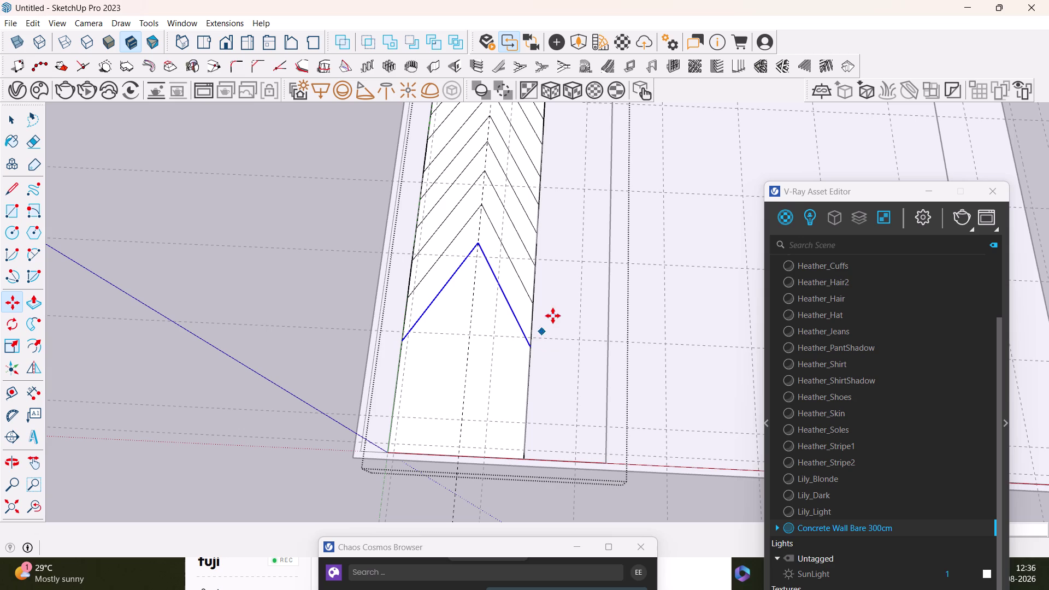
Move the lowest chevron line down so its ends snap to the strip's bottom corners.
key(m)
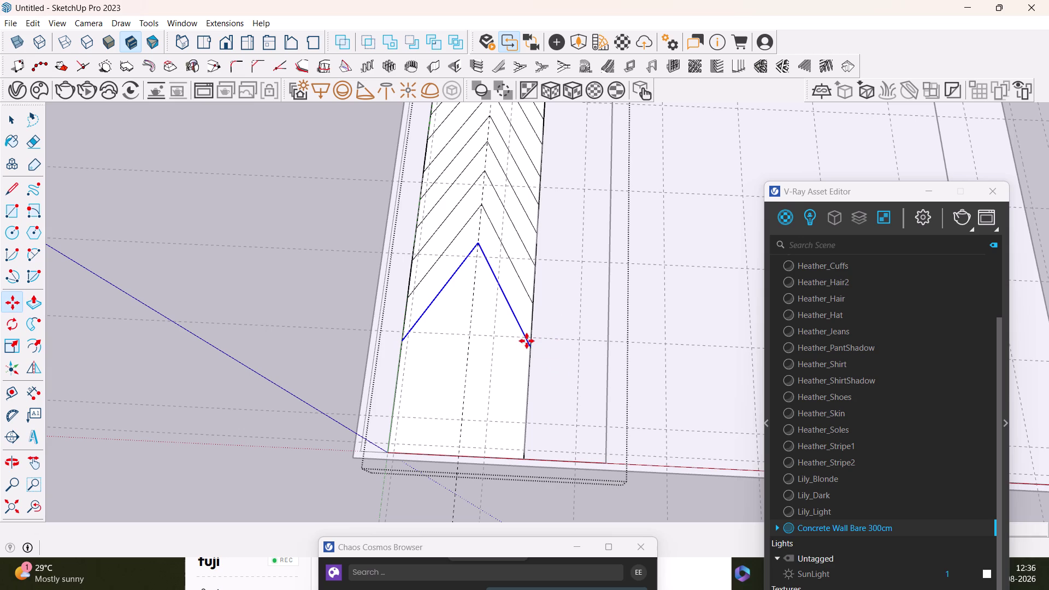
click(531, 340)
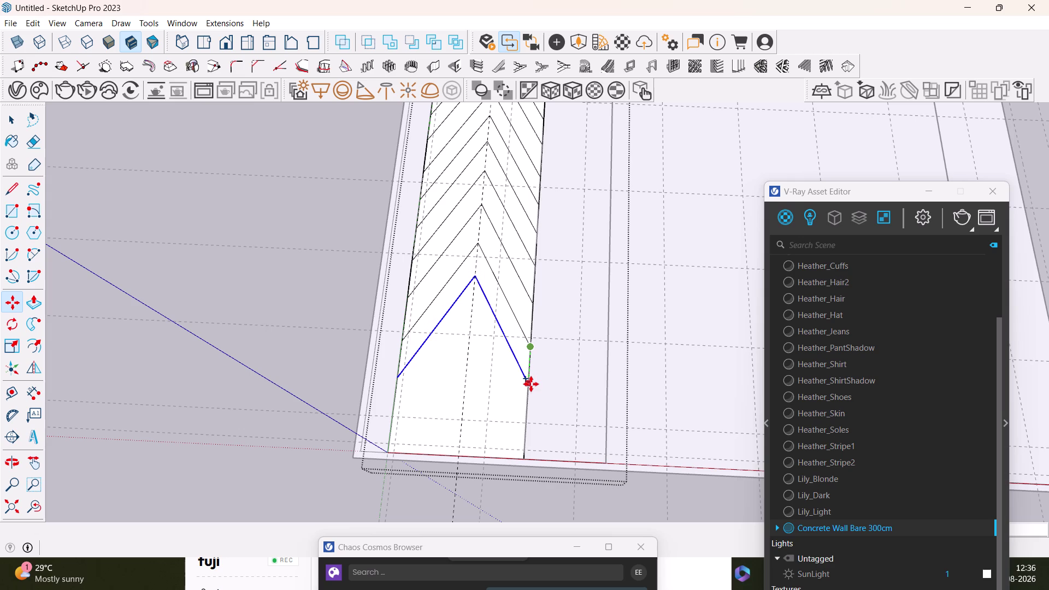
click(532, 390)
click(530, 391)
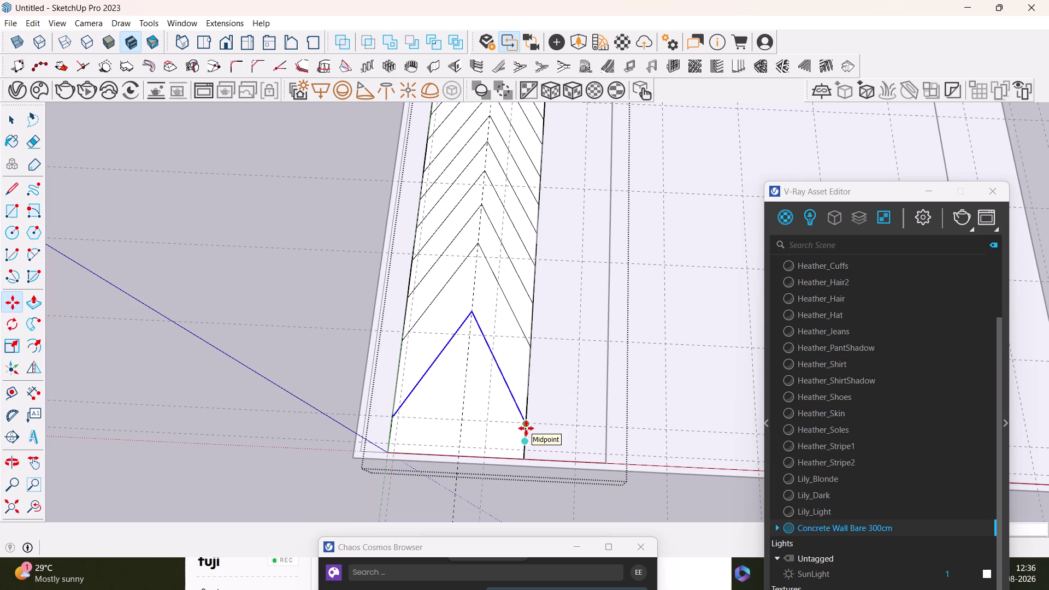
click(533, 381)
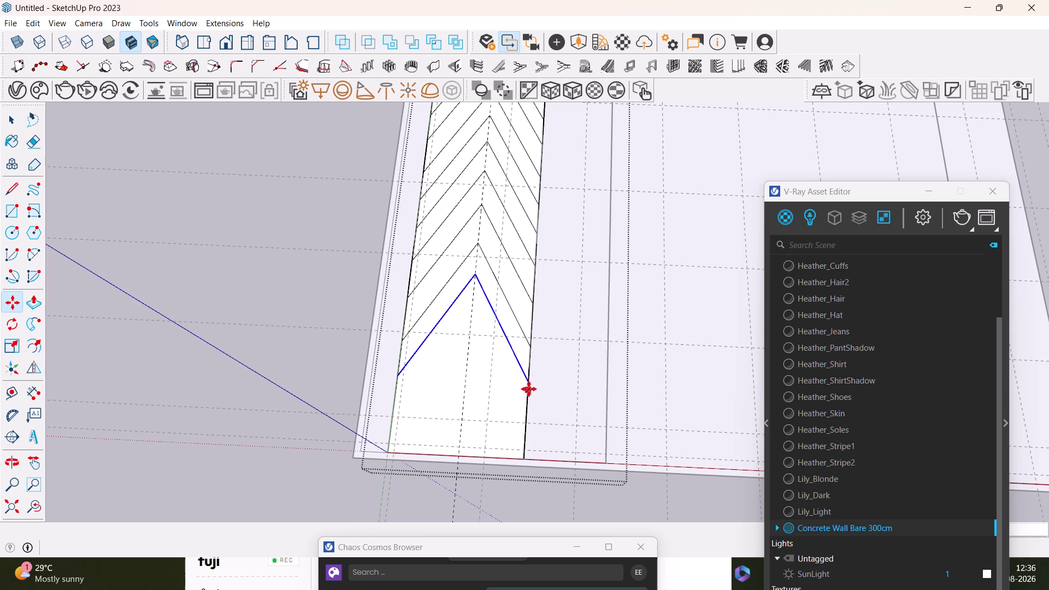
click(528, 384)
click(527, 425)
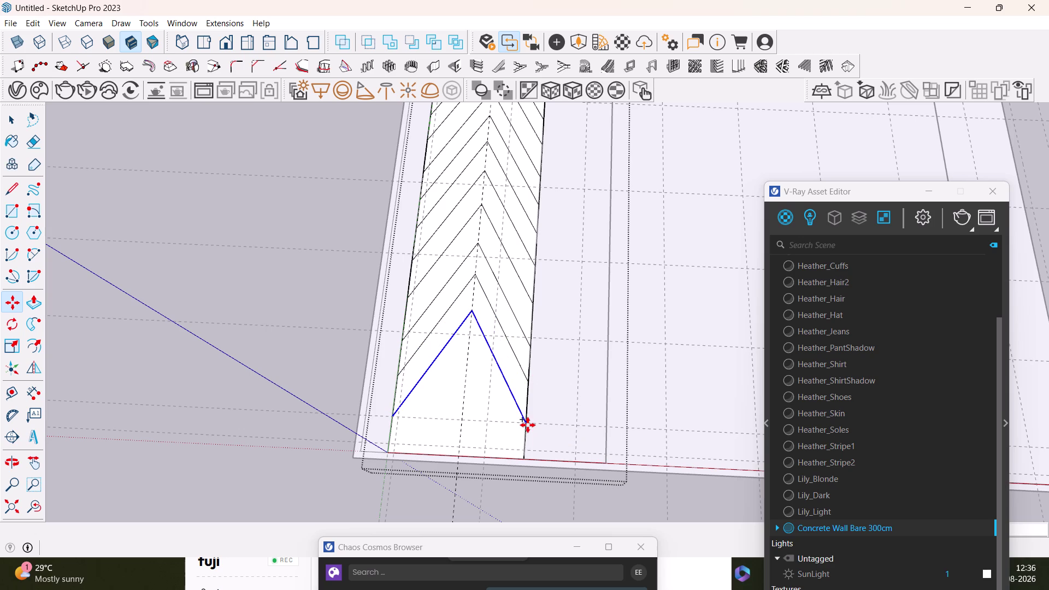
click(527, 425)
click(524, 456)
key(space)
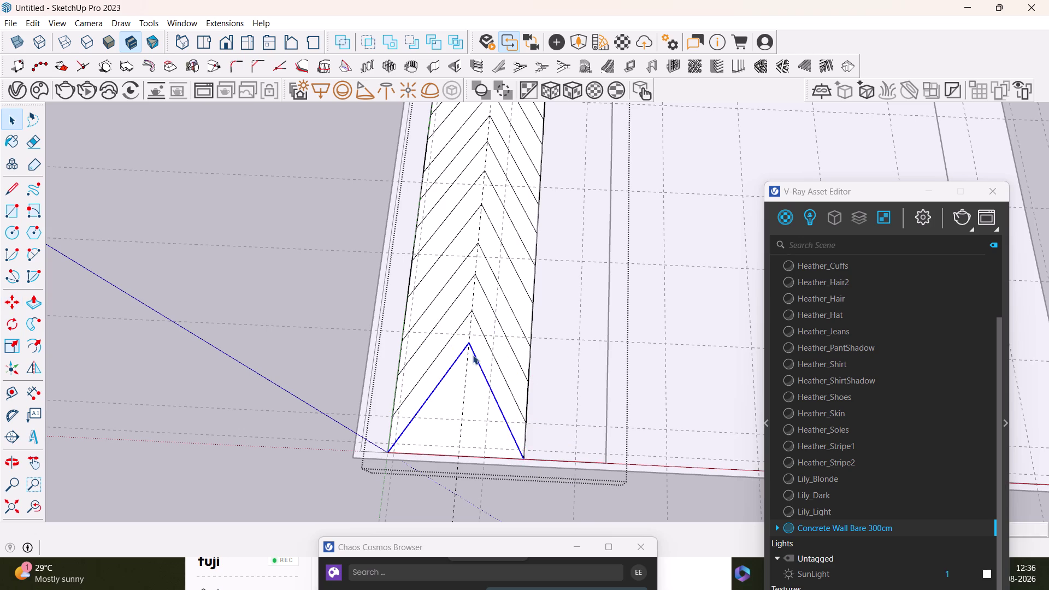
Orbit out to view the whole chevron strip.
scroll(down, 3)
middle_drag(473, 350, 359, 320)
key(space)
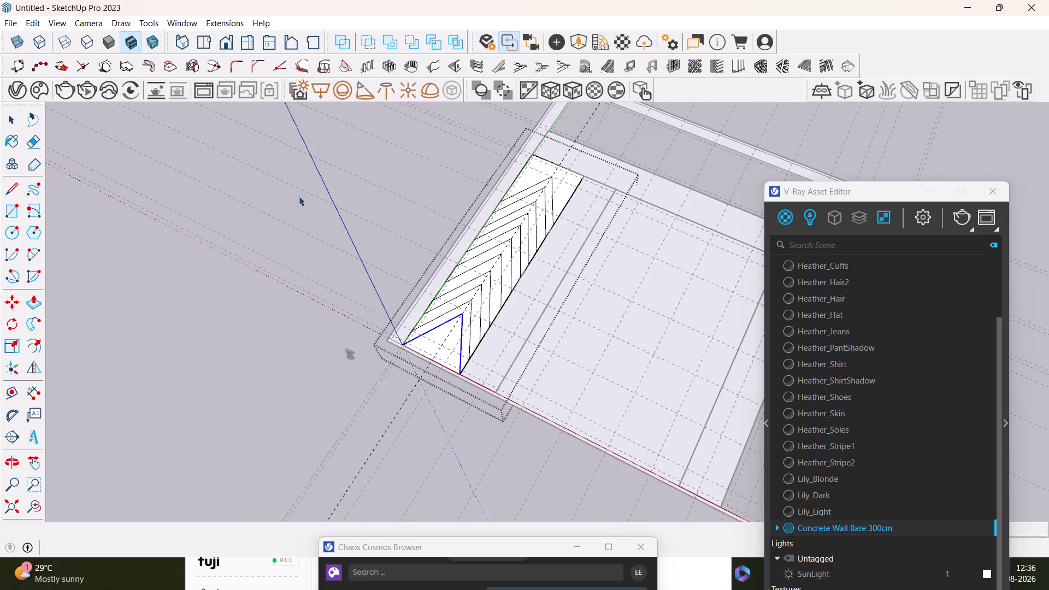
click(296, 196)
scroll(up, 3)
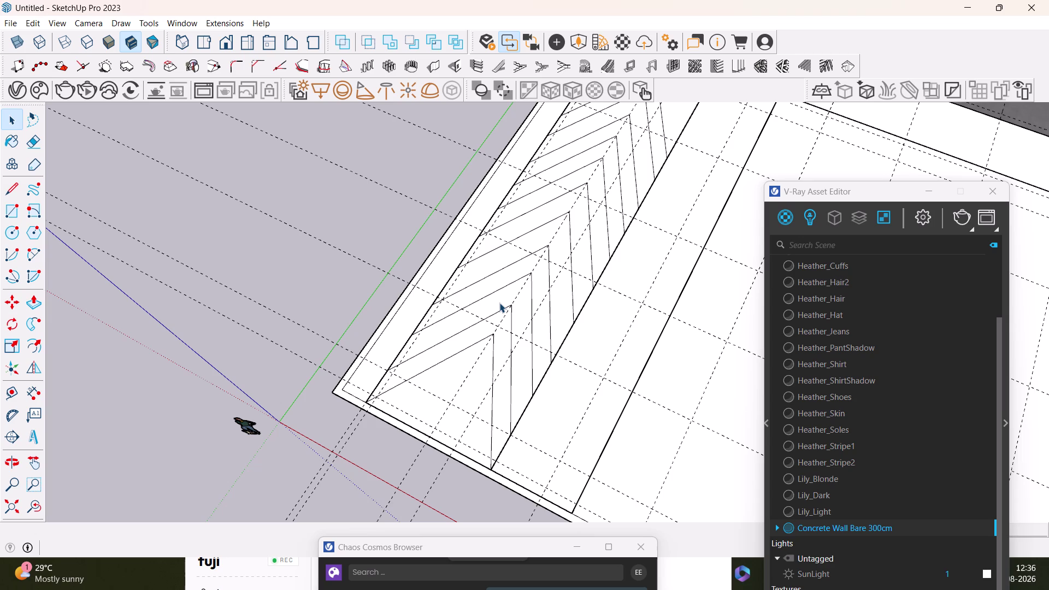
key(space)
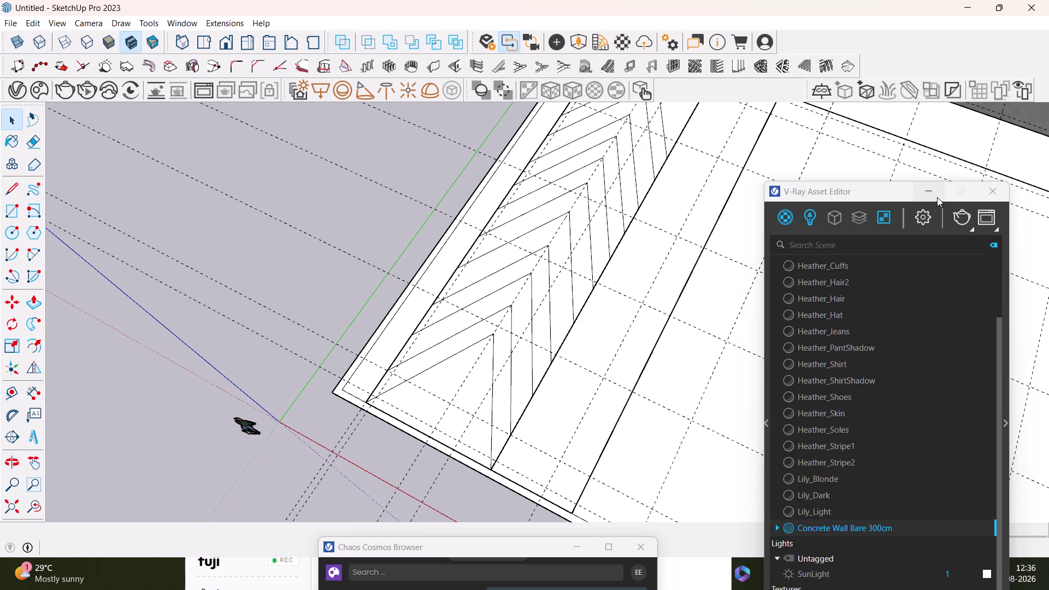
Hide the V-Ray Asset Editor panel and bring the chevron strip close into view.
click(936, 197)
scroll(down, 3)
middle_drag(616, 273, 754, 253)
scroll(down, 3)
middle_drag(720, 238, 579, 319)
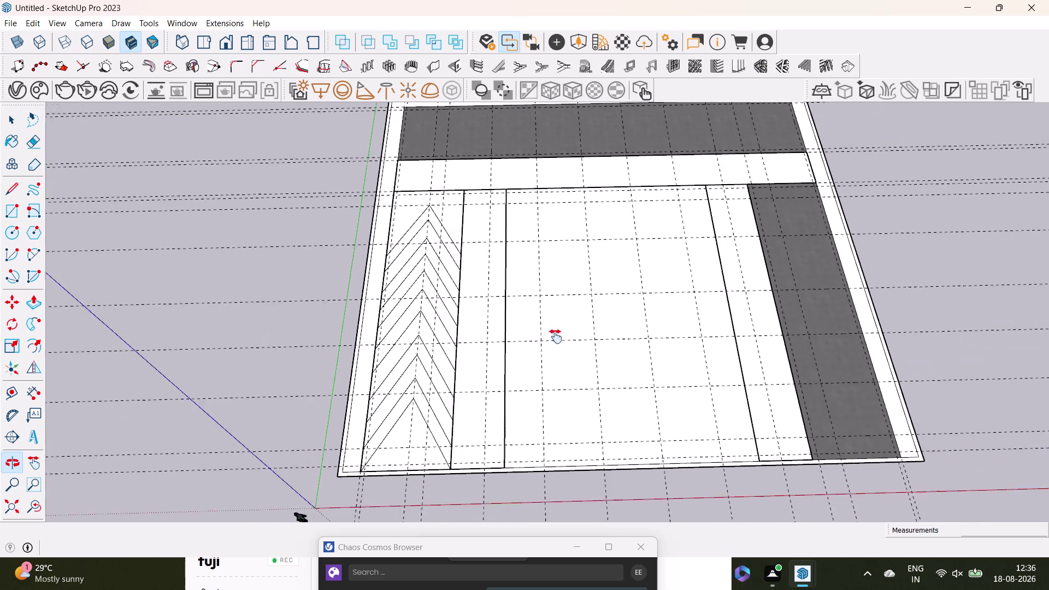
middle_drag(578, 319, 537, 351)
scroll(down, 3)
scroll(up, 3)
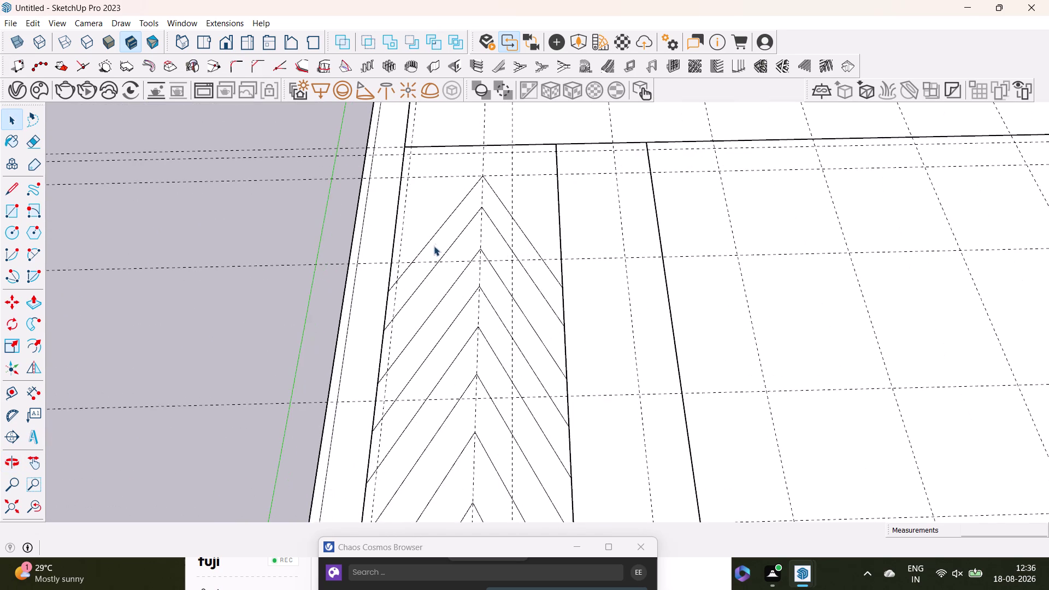
scroll(up, 3)
Select the top chevron band and the next alternate bands.
click(436, 241)
double_click(444, 252)
click(441, 246)
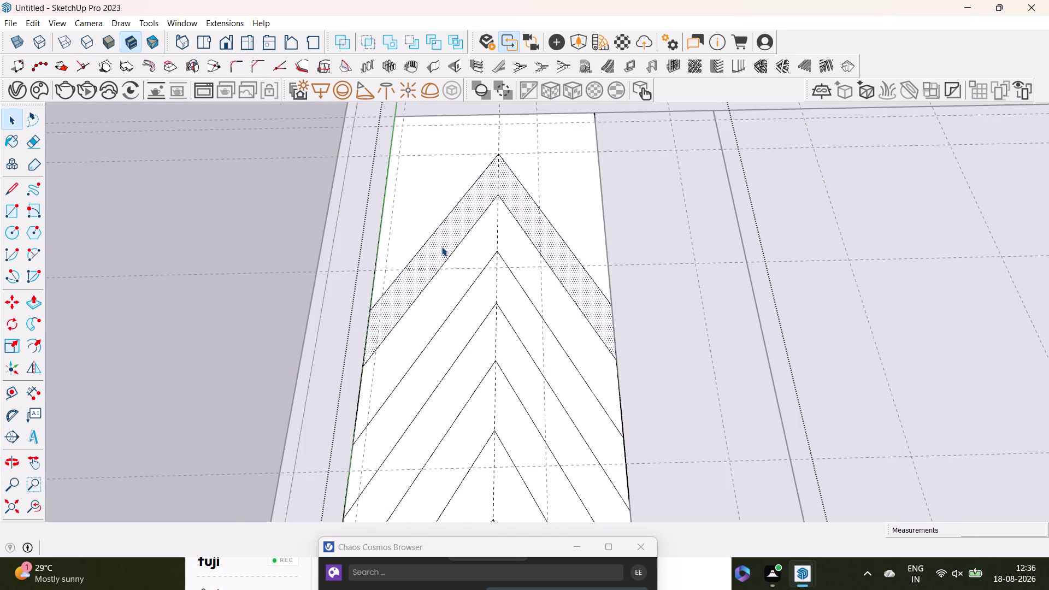
click(471, 267)
click(485, 305)
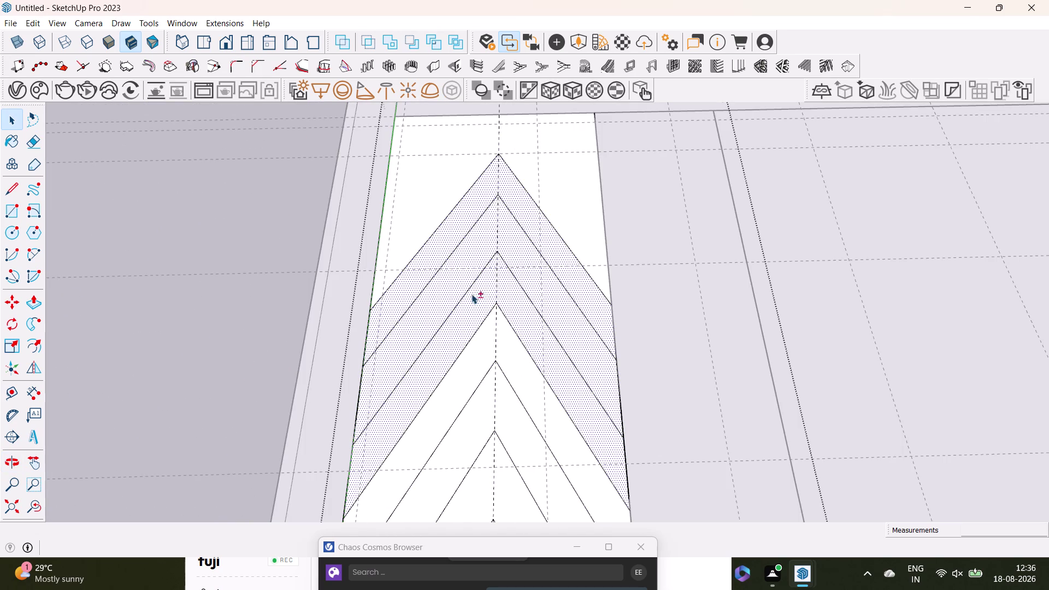
click(442, 247)
click(465, 304)
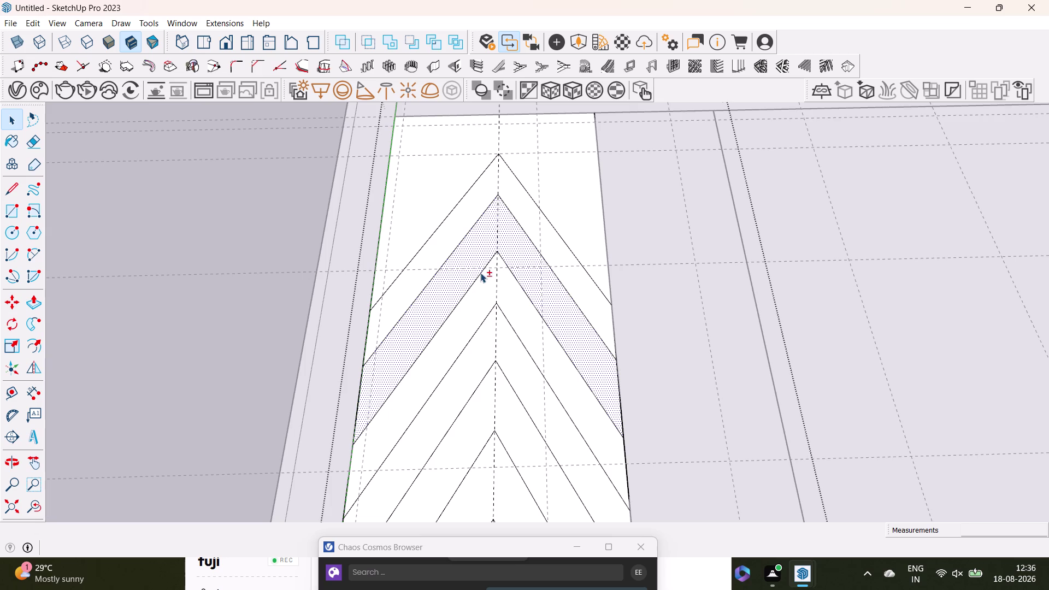
Add further alternate chevron bands to the selection along the strip.
middle_drag(483, 272, 473, 288)
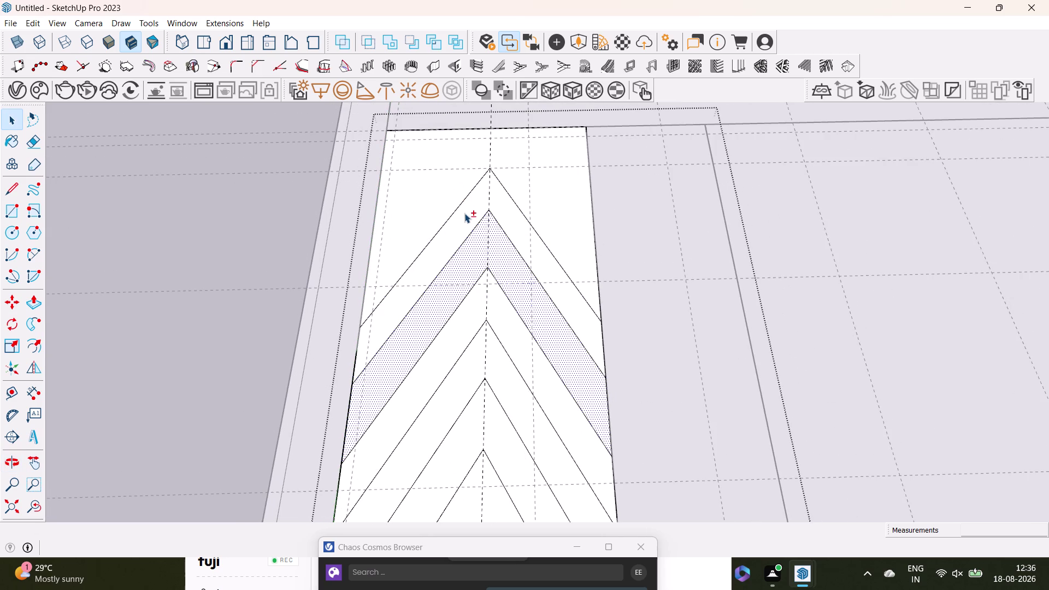
click(464, 213)
click(476, 305)
middle_drag(493, 328, 494, 292)
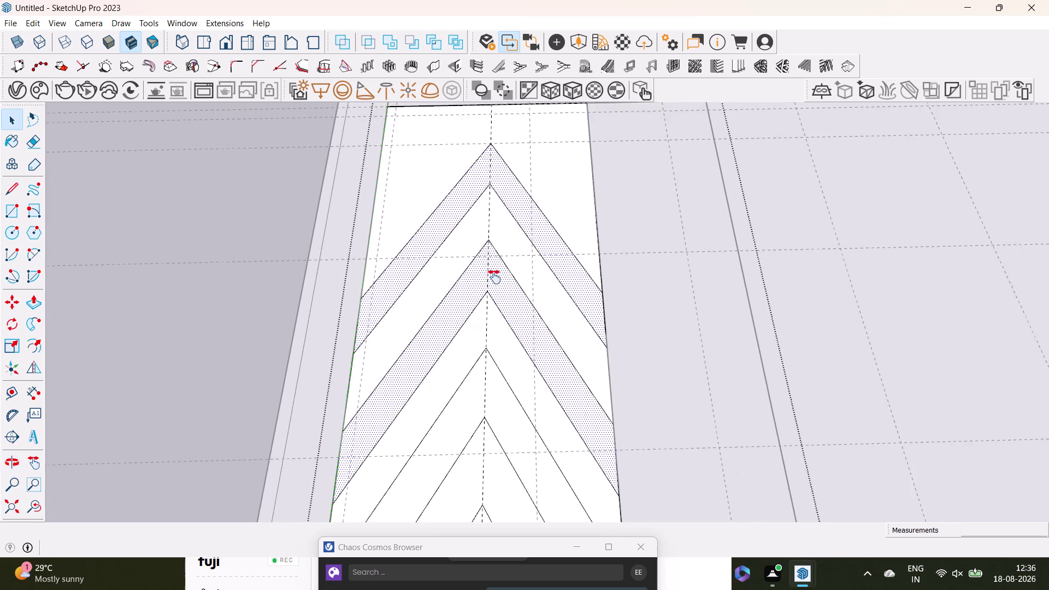
middle_drag(494, 291, 478, 143)
click(488, 252)
click(484, 399)
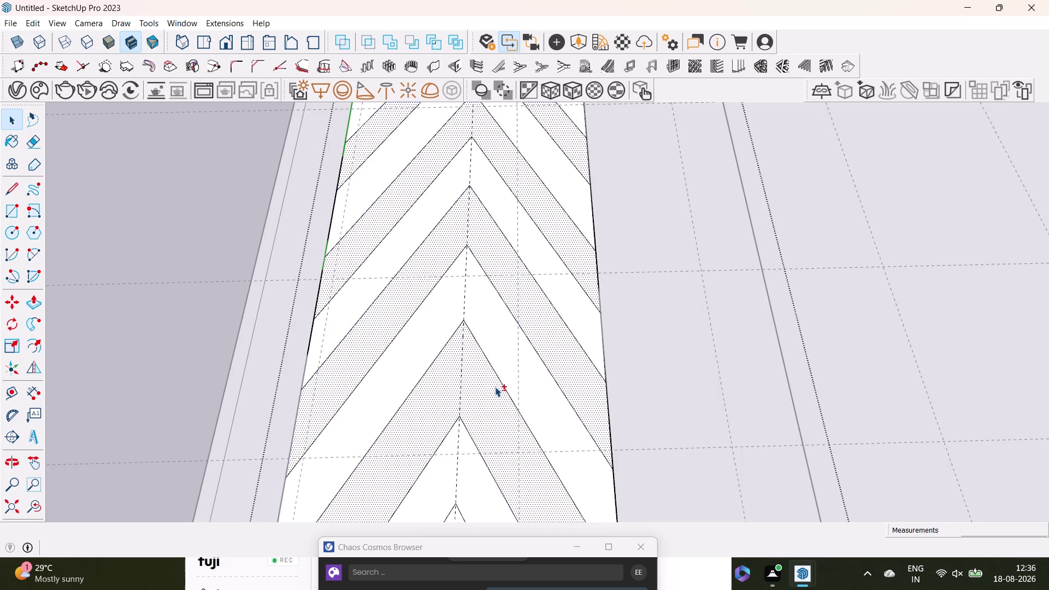
Add the lower alternate bands down to the bottom band, then view the full strip.
middle_drag(494, 387, 502, 168)
click(474, 351)
scroll(down, 3)
middle_drag(501, 353, 502, 238)
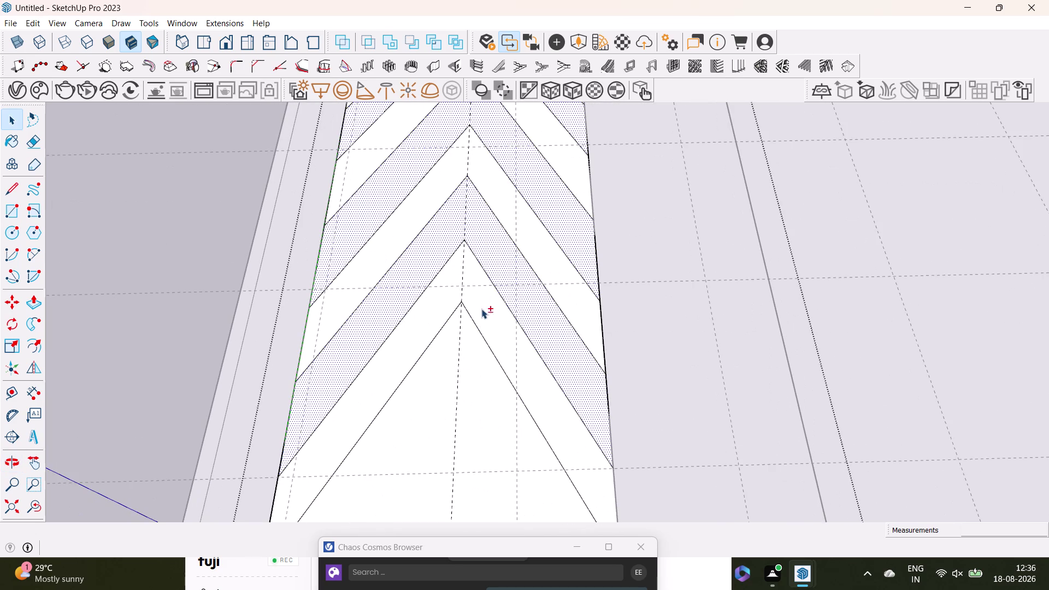
click(472, 375)
scroll(down, 3)
middle_drag(481, 352, 470, 380)
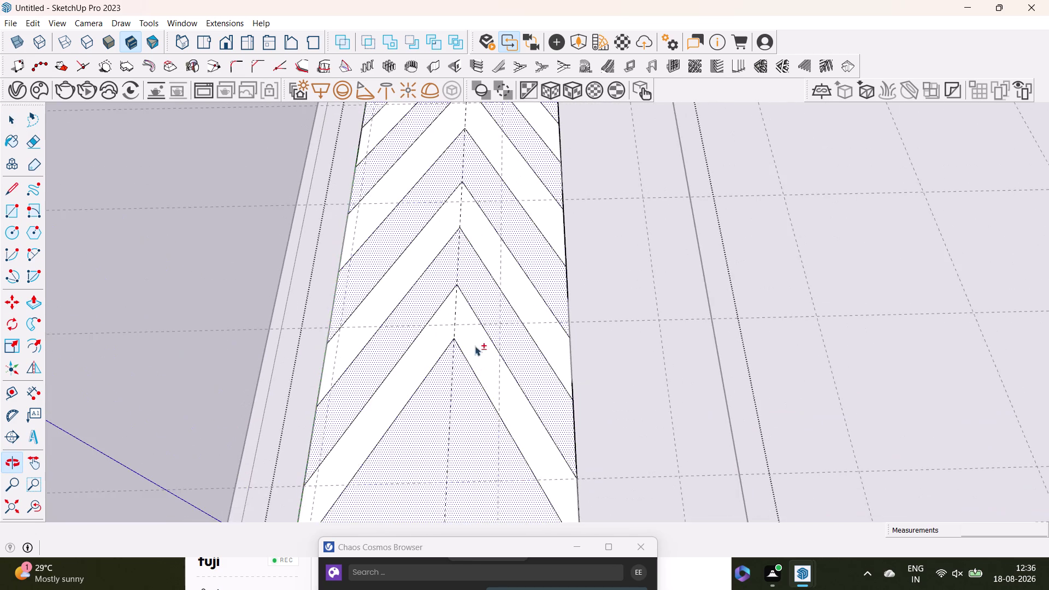
scroll(down, 3)
middle_drag(467, 249, 458, 364)
scroll(down, 3)
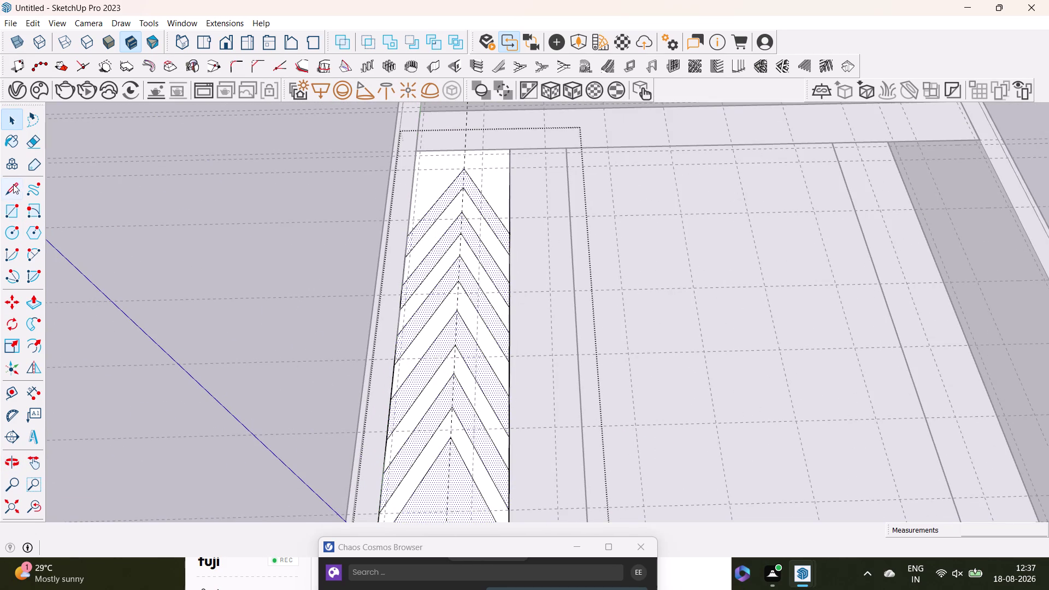
click(12, 142)
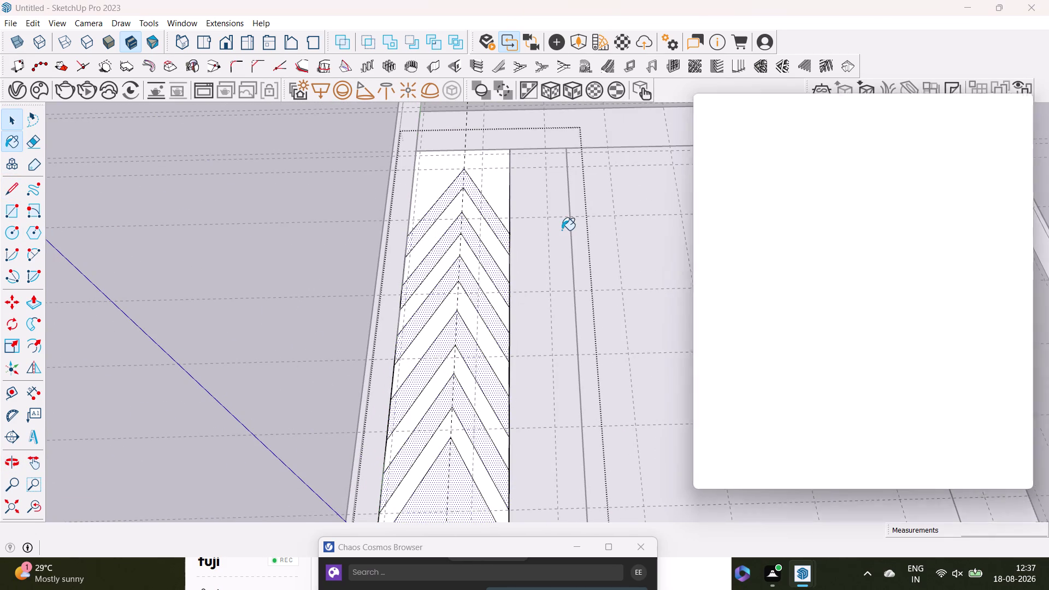
Paint the selected alternate chevron bands yellow.
scroll(down, 3)
scroll(down, 3)
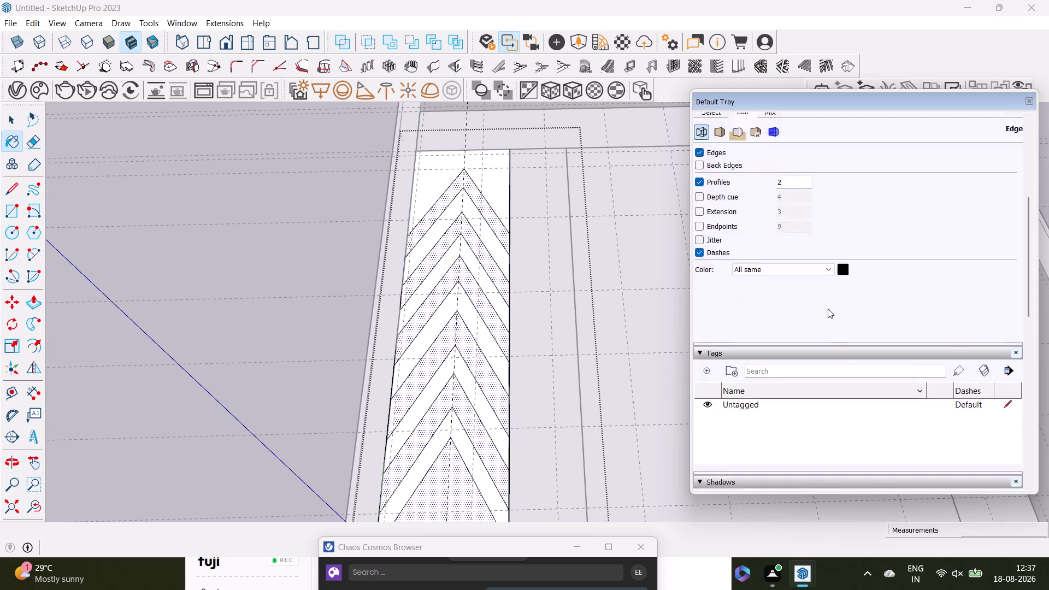
scroll(down, 3)
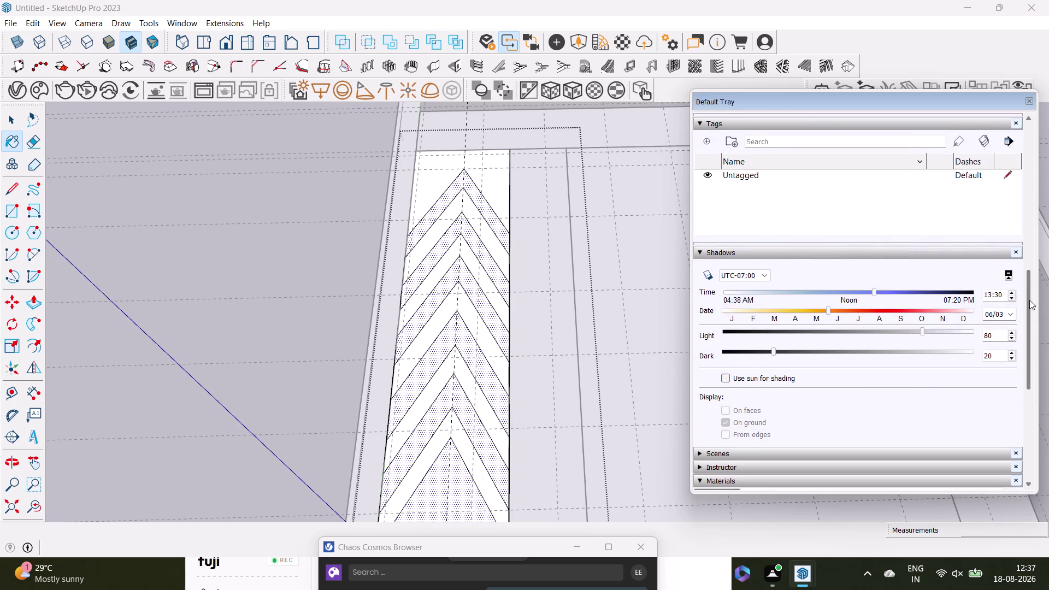
drag(1029, 301, 1037, 430)
scroll(down, 3)
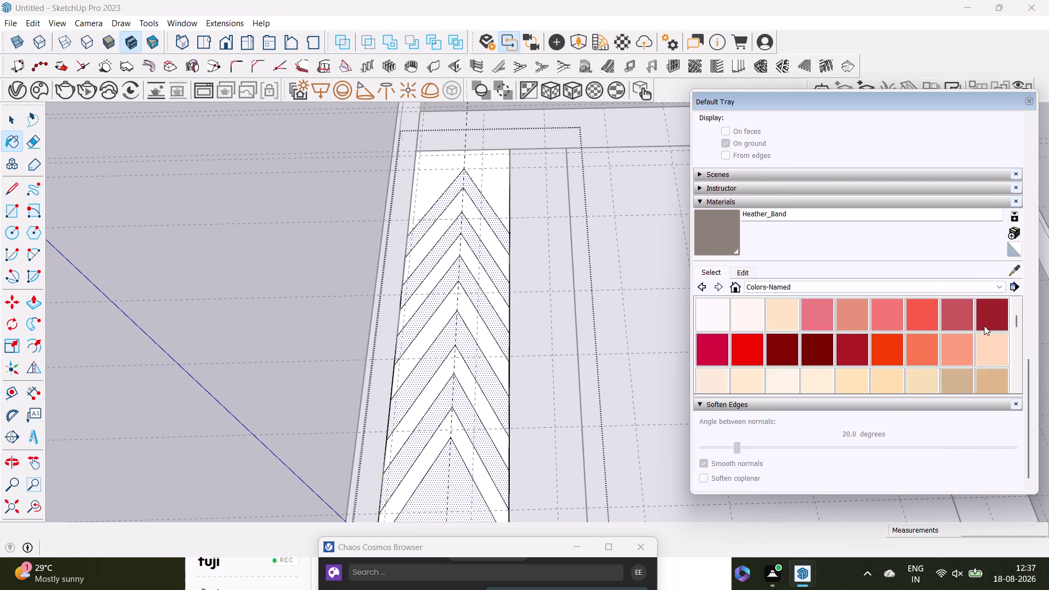
scroll(down, 3)
scroll(down, 3)
scroll(up, 3)
click(740, 381)
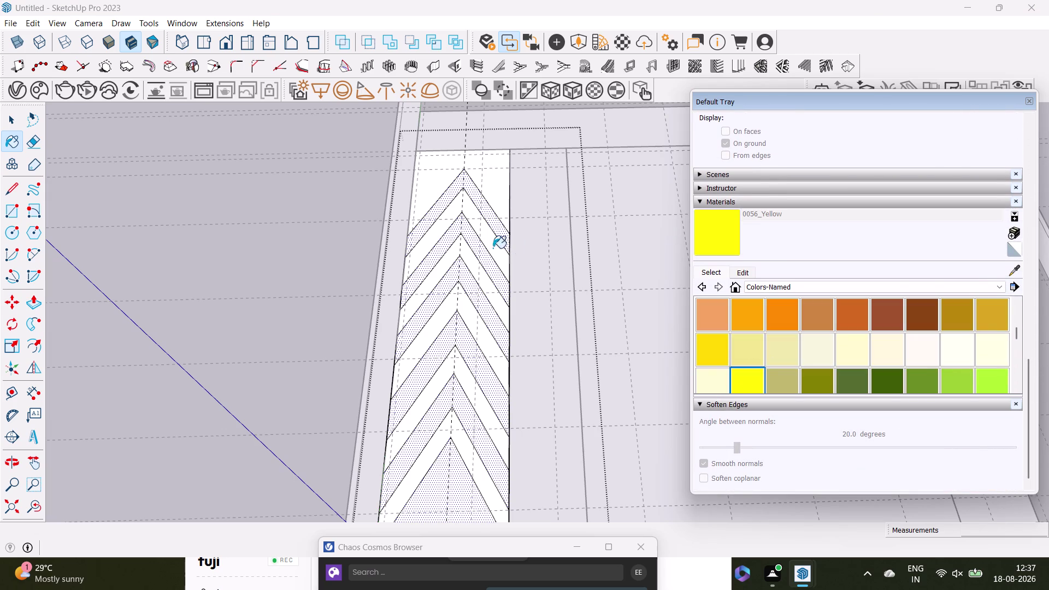
click(500, 234)
key(space)
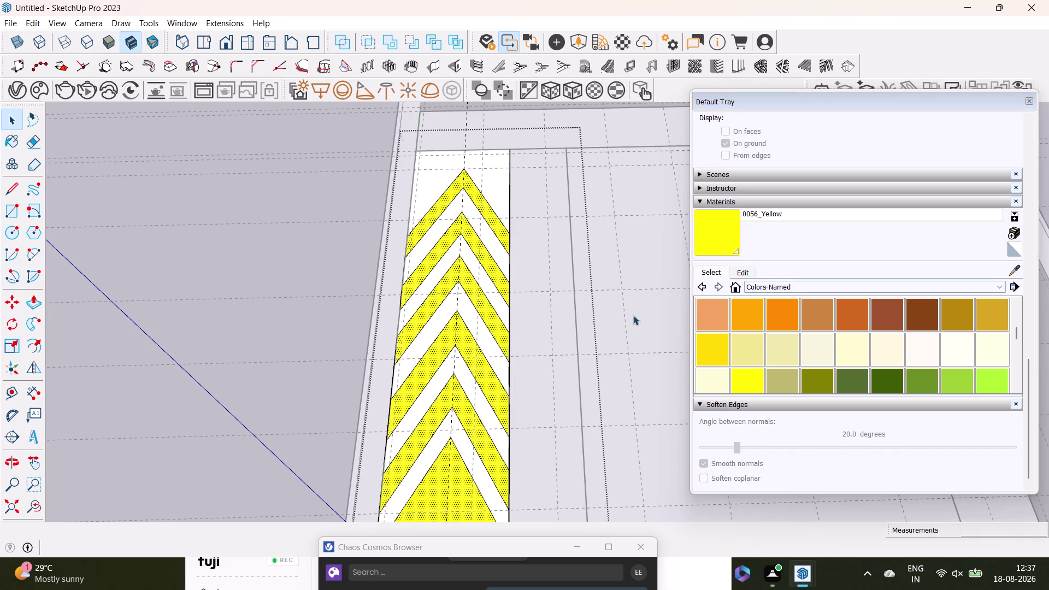
Pick black and select the remaining white chevron bands from top to bottom.
scroll(down, 3)
scroll(down, 3)
scroll(down, 3)
scroll(down, 3)
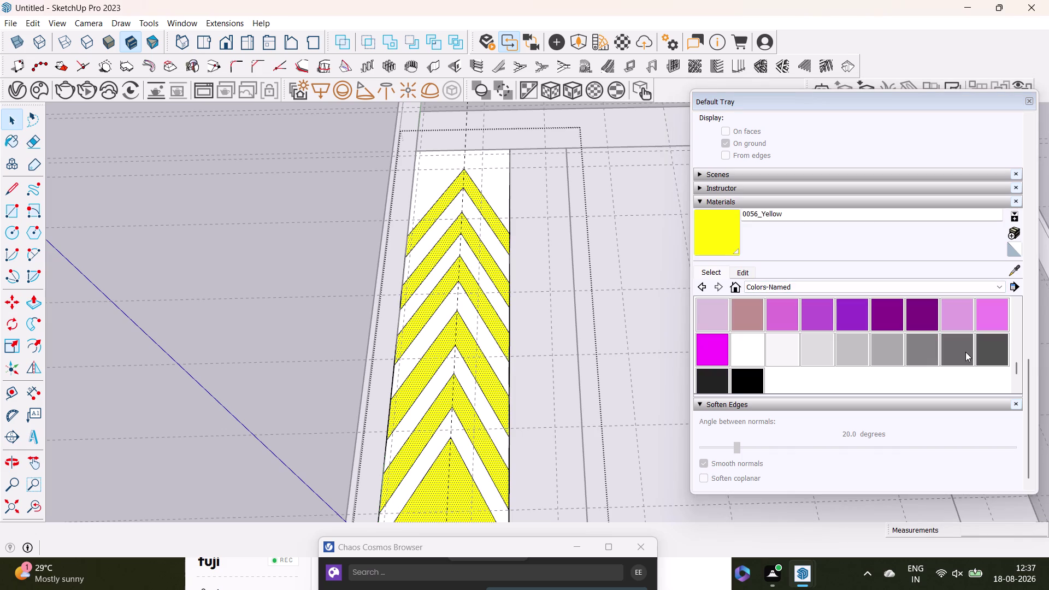
click(743, 380)
key(space)
click(489, 183)
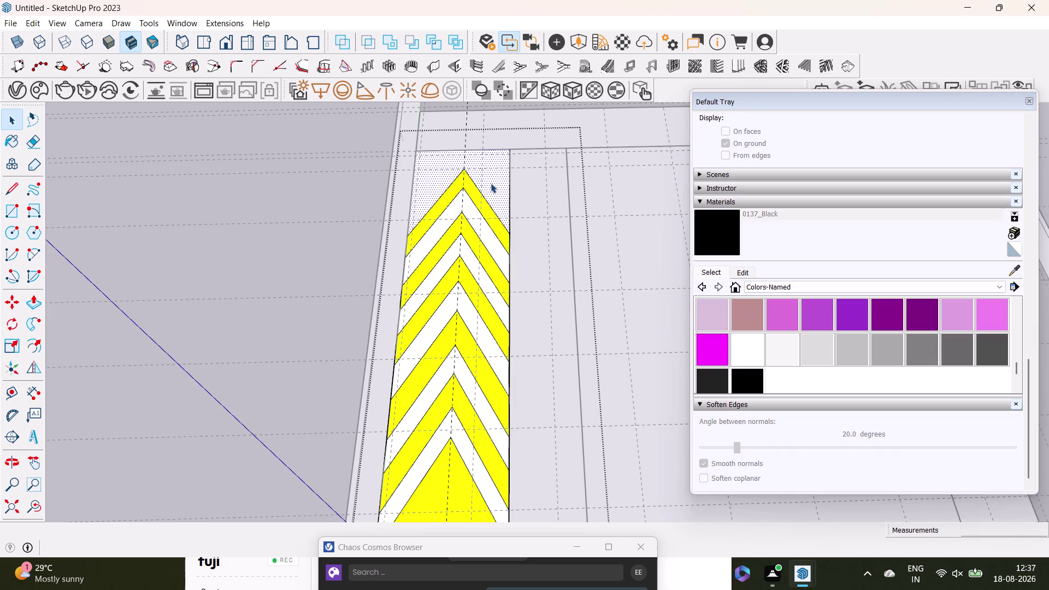
click(482, 226)
click(495, 297)
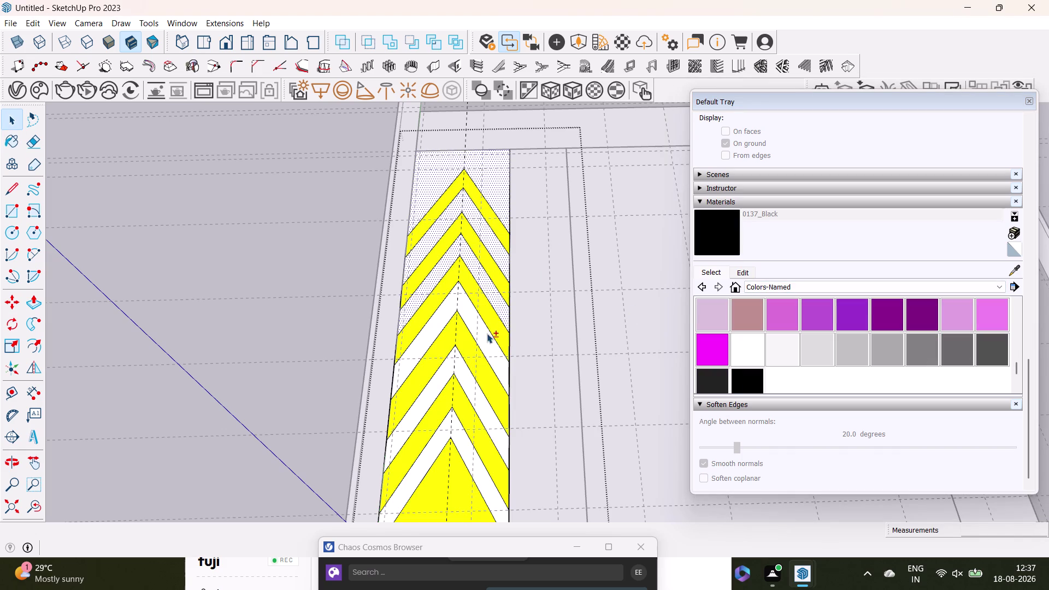
click(486, 335)
click(467, 378)
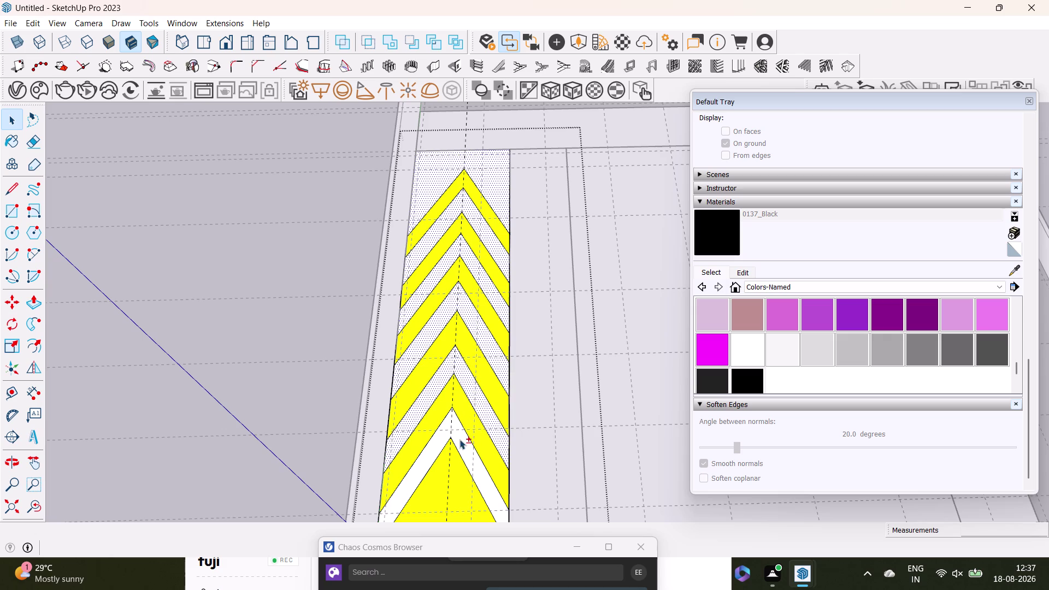
click(459, 439)
Paint the remaining white chevron bands black.
scroll(down, 3)
middle_drag(429, 462, 417, 353)
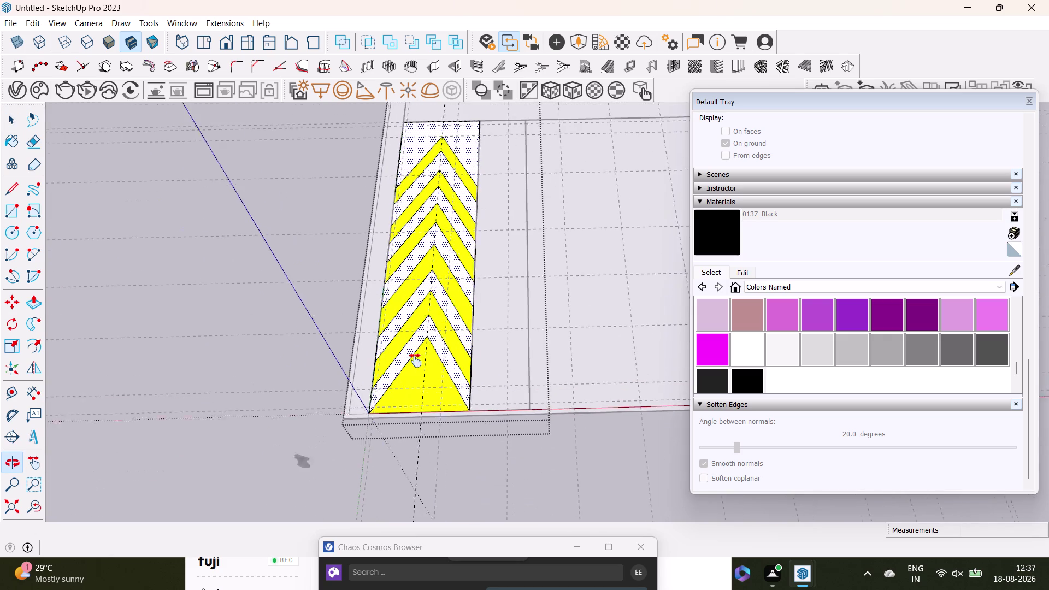
middle_drag(418, 353, 415, 361)
click(747, 386)
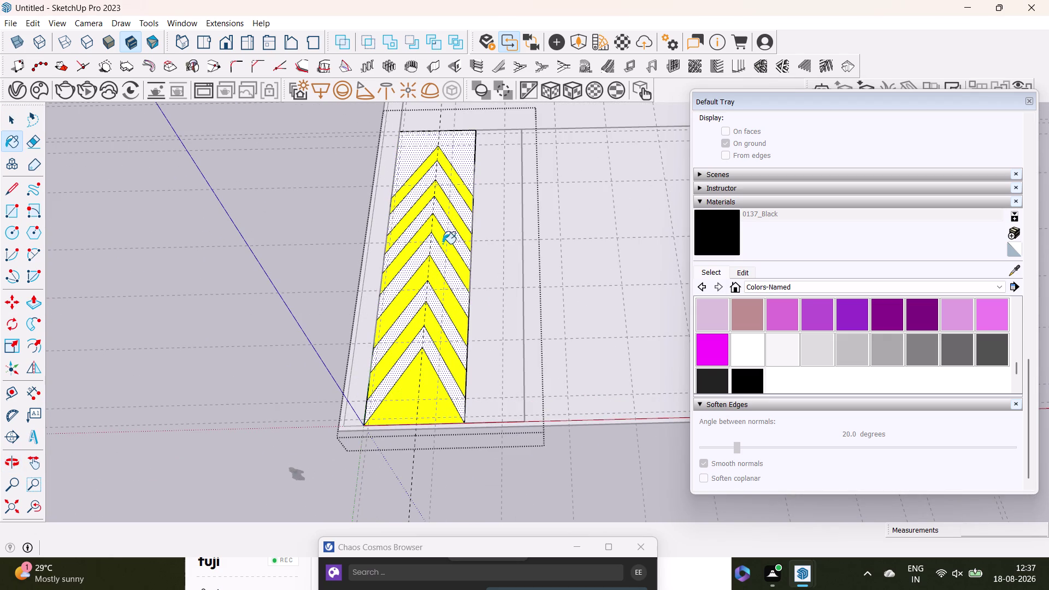
click(451, 238)
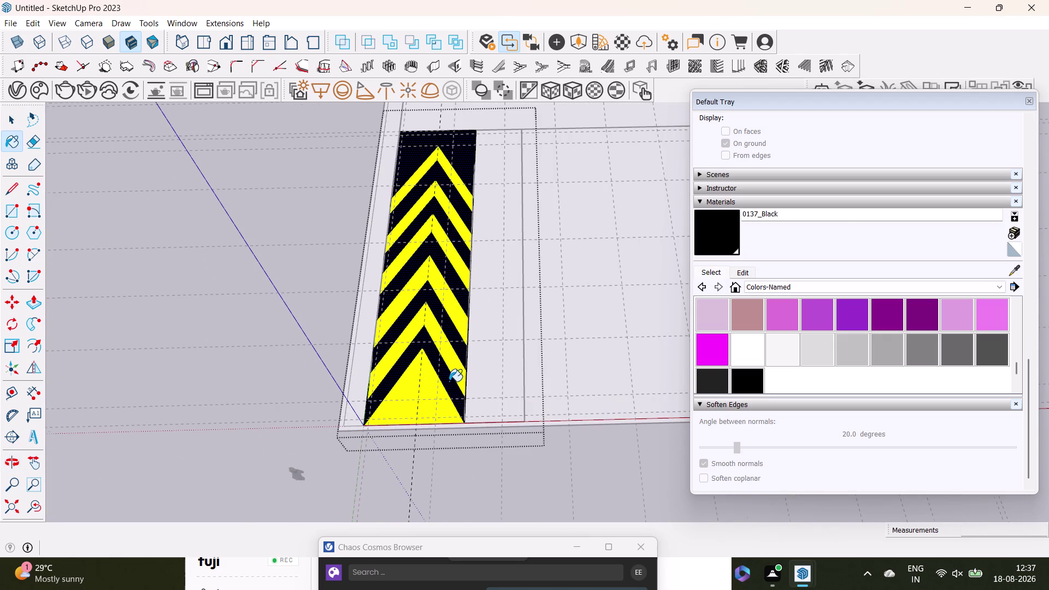
Undo the black and the yellow paint on the chevron bands.
scroll(up, 3)
middle_drag(468, 358, 508, 376)
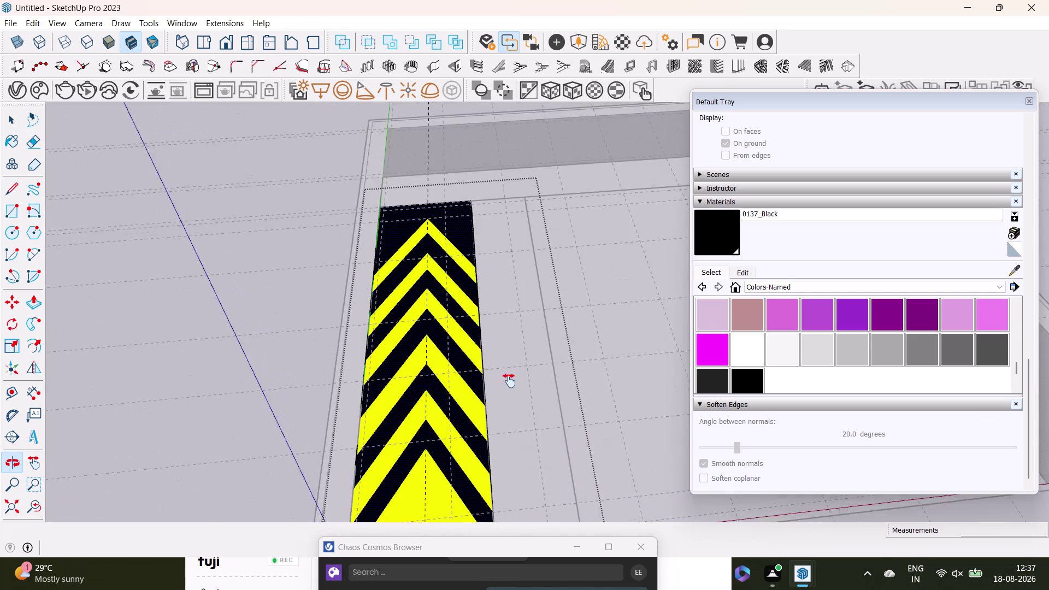
middle_drag(508, 377, 500, 476)
key(ctrl+z)
key(ctrl+z)
scroll(down, 3)
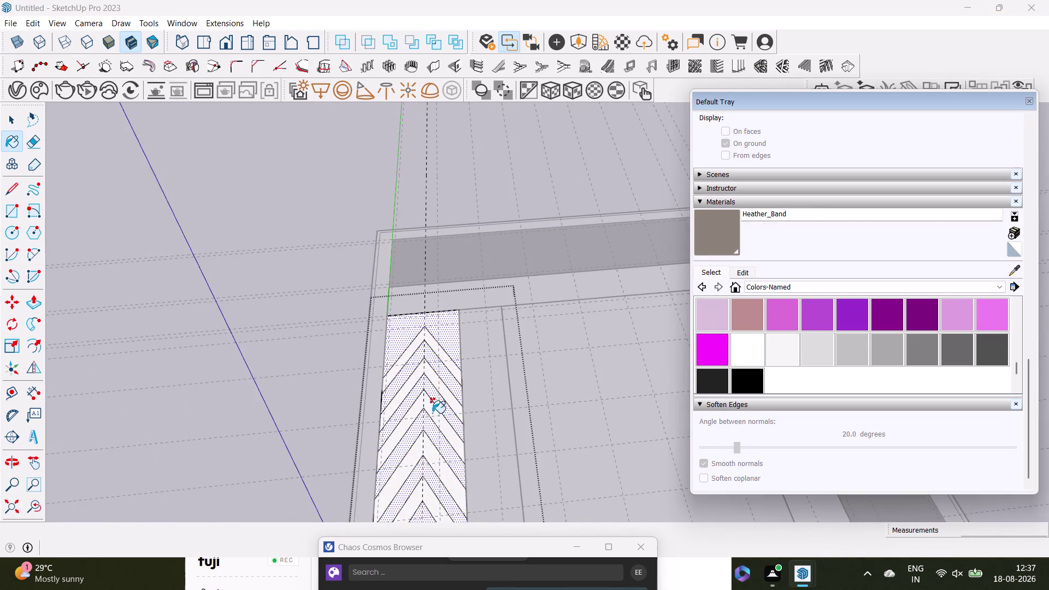
Select the two legs of a chevron line near the top of the strip.
middle_drag(432, 413, 417, 331)
key(space)
scroll(up, 3)
click(395, 274)
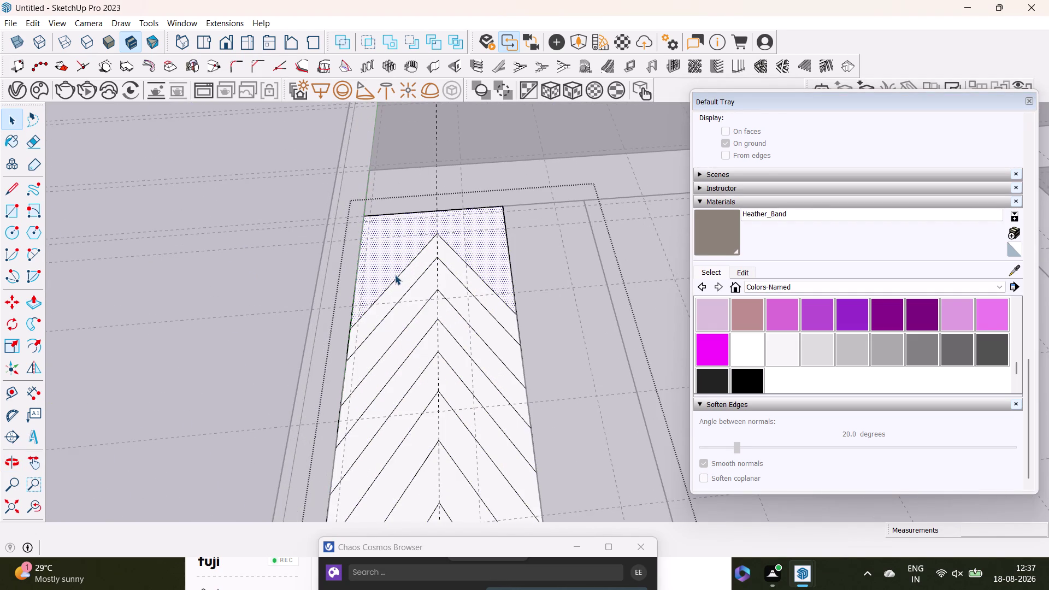
click(395, 275)
click(395, 274)
click(395, 275)
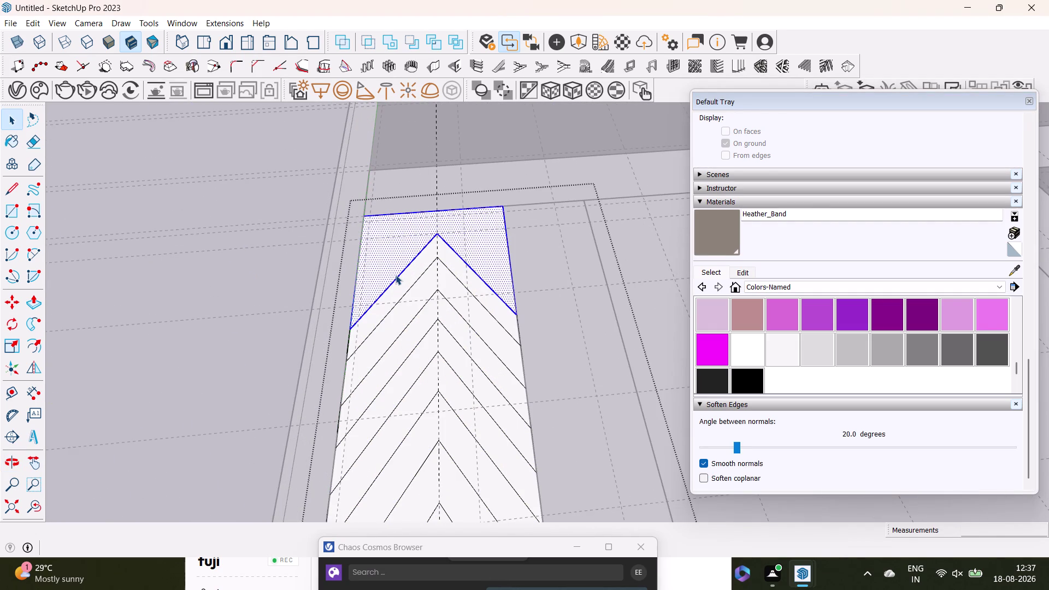
click(369, 268)
click(402, 300)
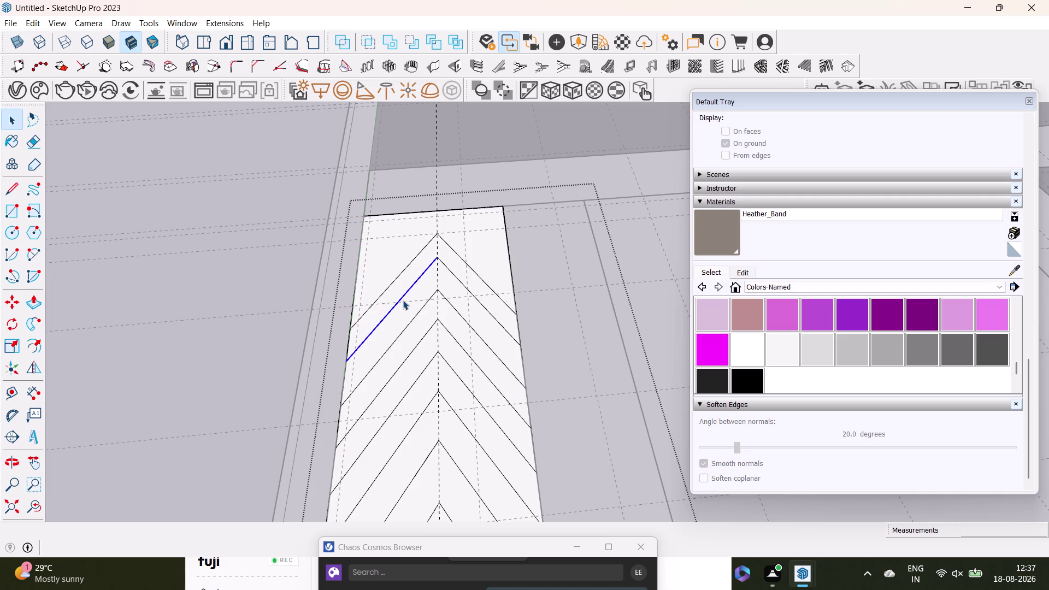
click(477, 300)
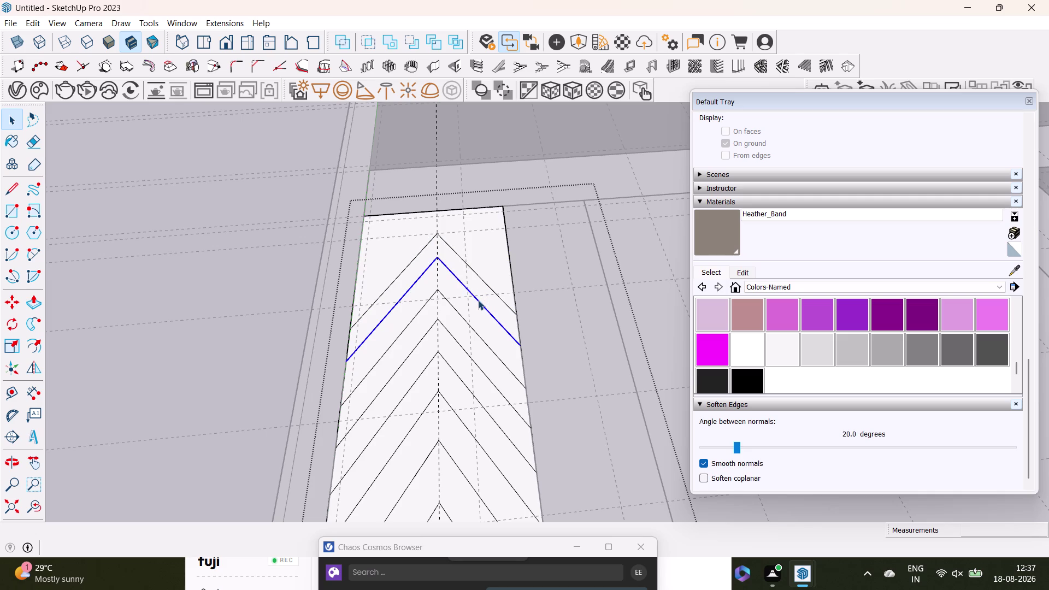
Move-copy the selected chevron lines toward the bottom of the strip.
key(m)
click(524, 348)
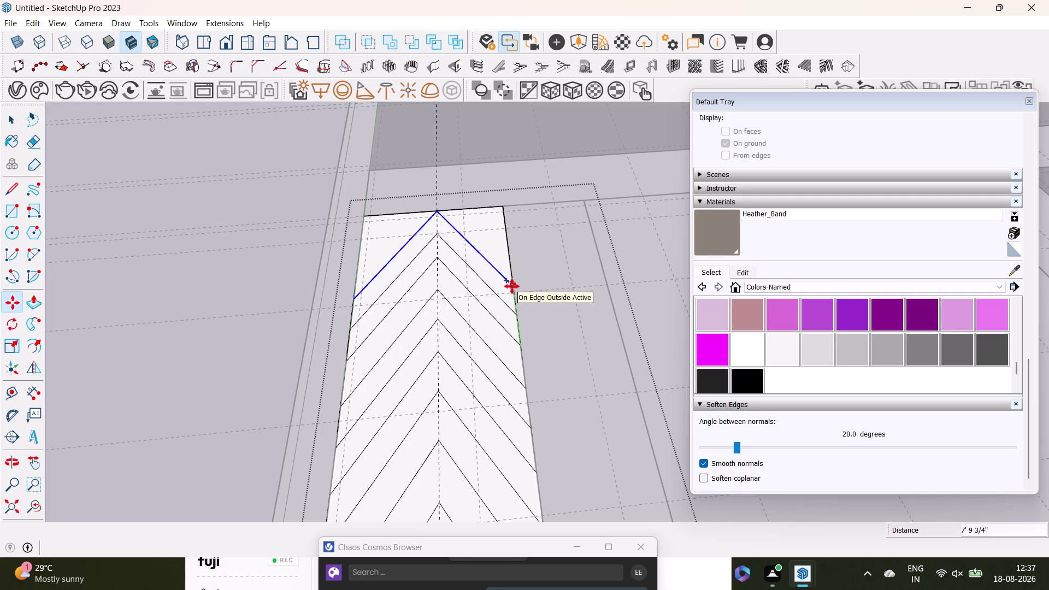
click(512, 286)
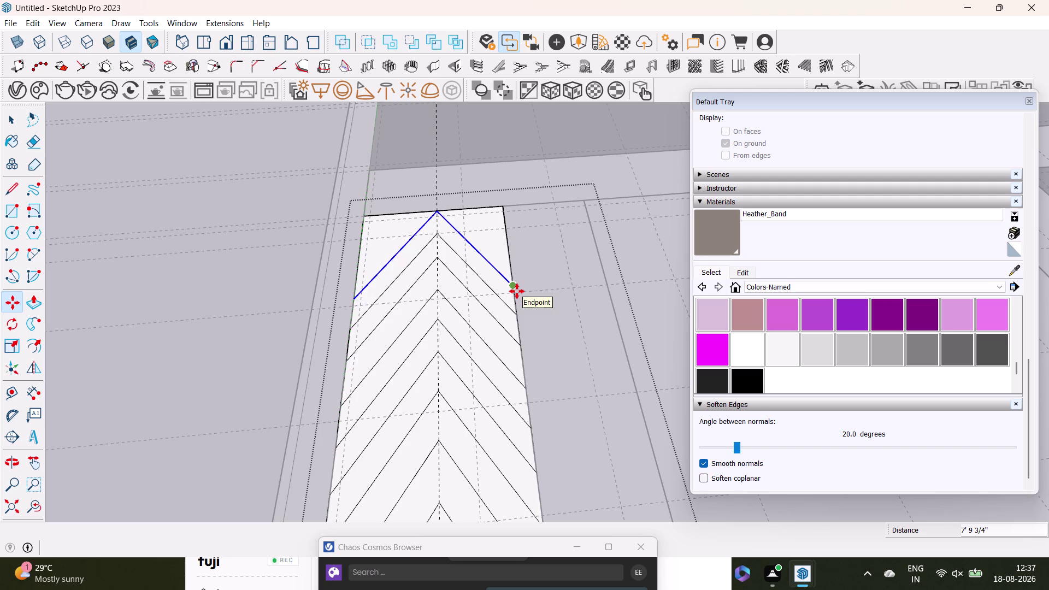
click(517, 291)
scroll(down, 3)
middle_drag(508, 499, 496, 326)
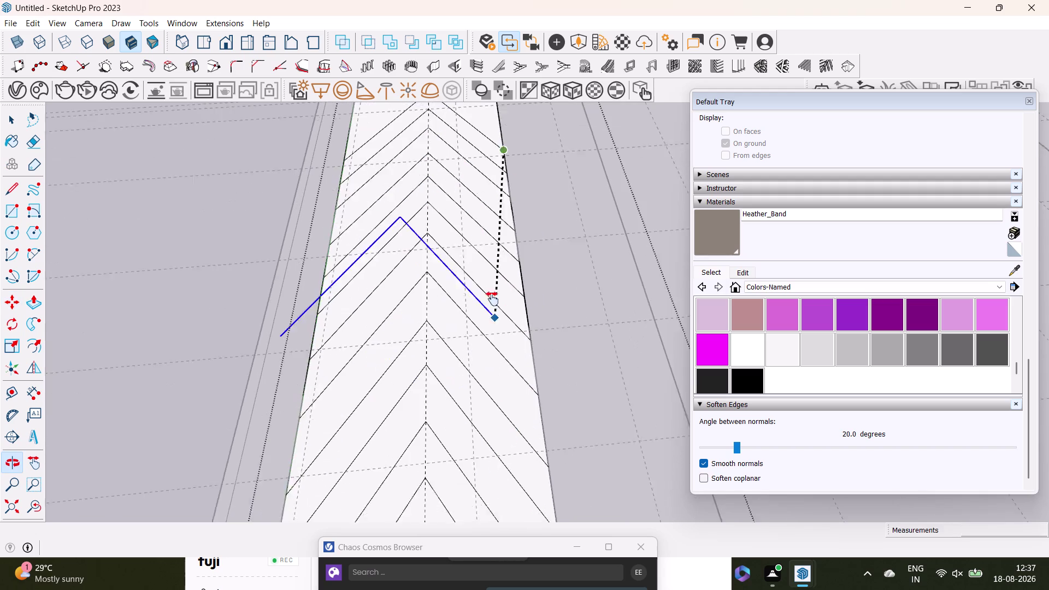
middle_drag(496, 325, 488, 274)
scroll(down, 3)
middle_drag(497, 459, 480, 319)
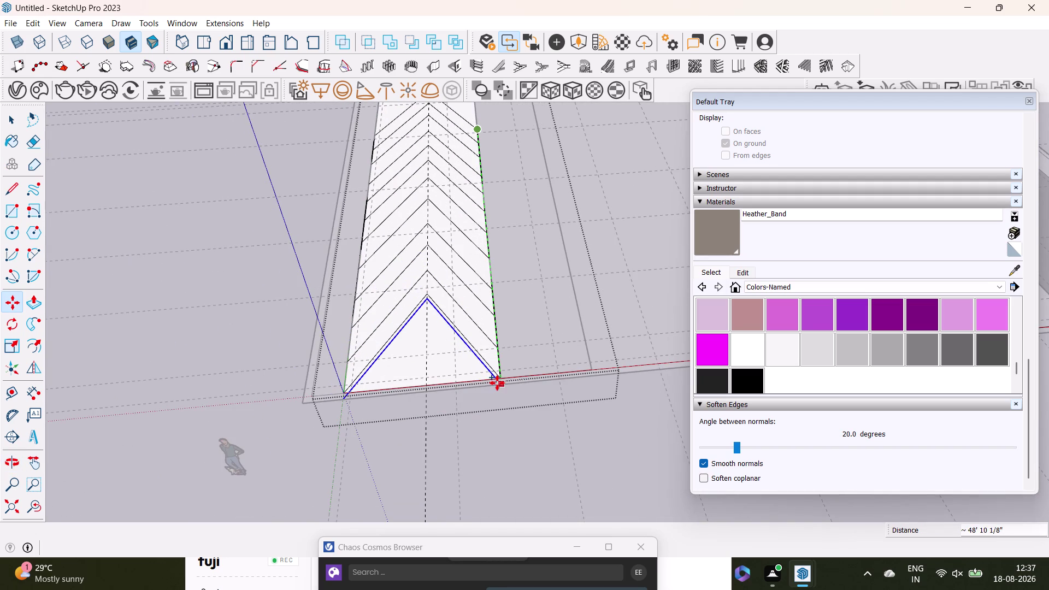
key(space)
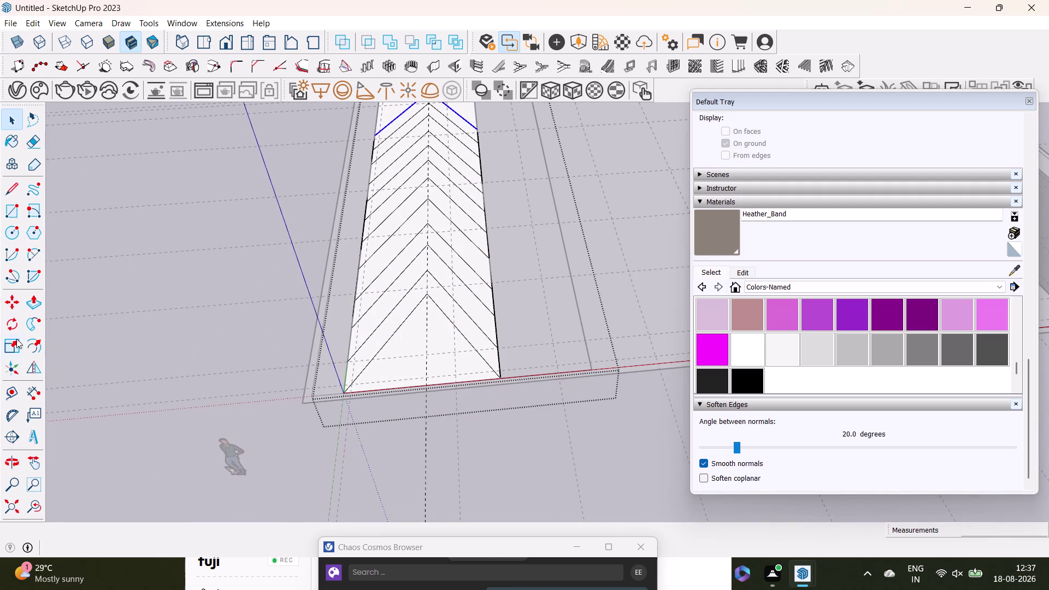
Offset a parallel chevron line below the bottom chevron.
click(371, 362)
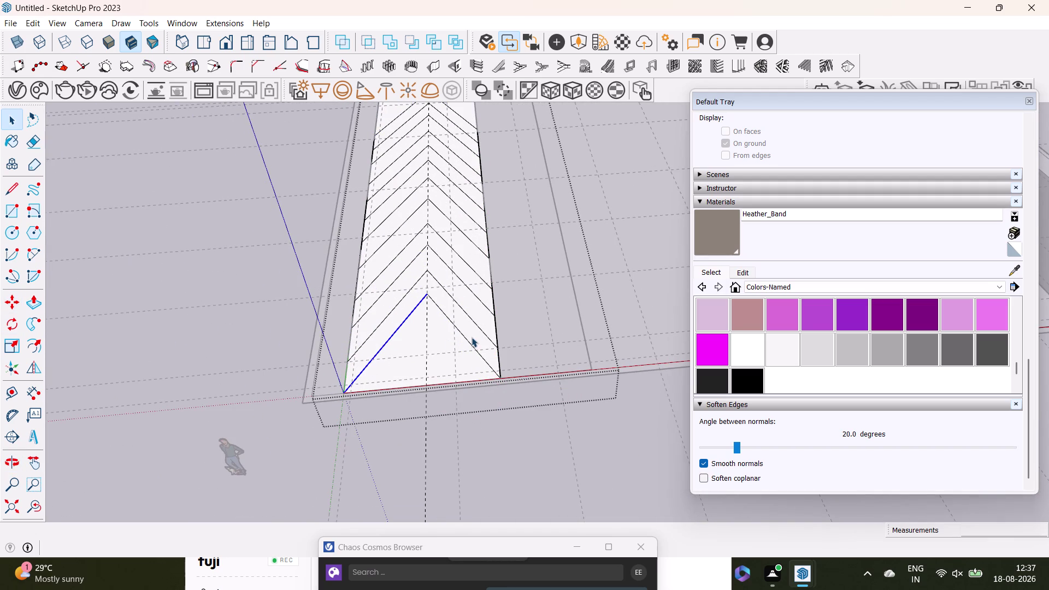
click(482, 356)
drag(38, 347, 37, 341)
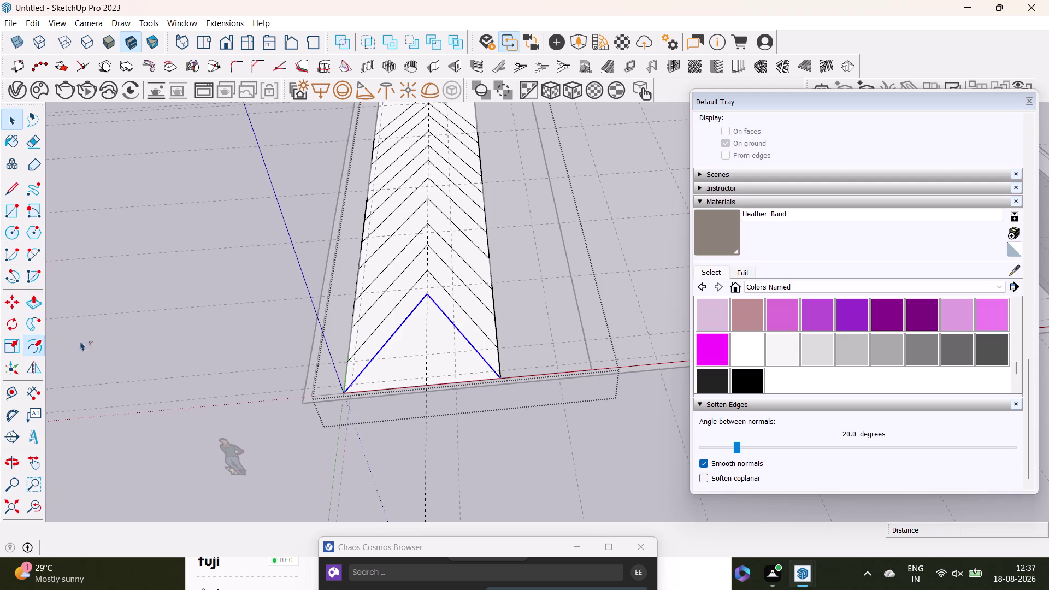
click(373, 355)
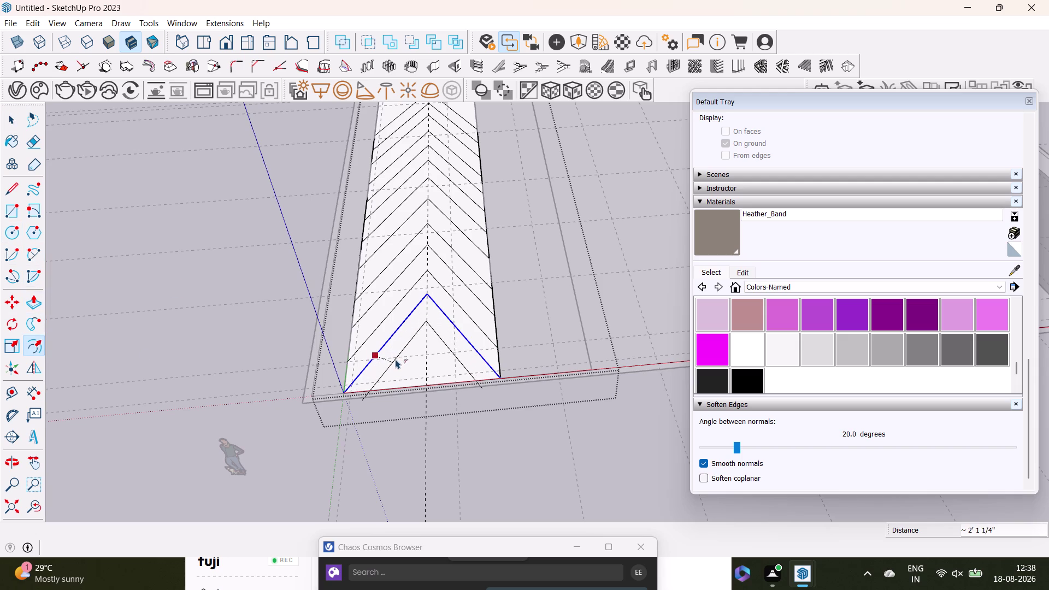
click(396, 355)
scroll(up, 3)
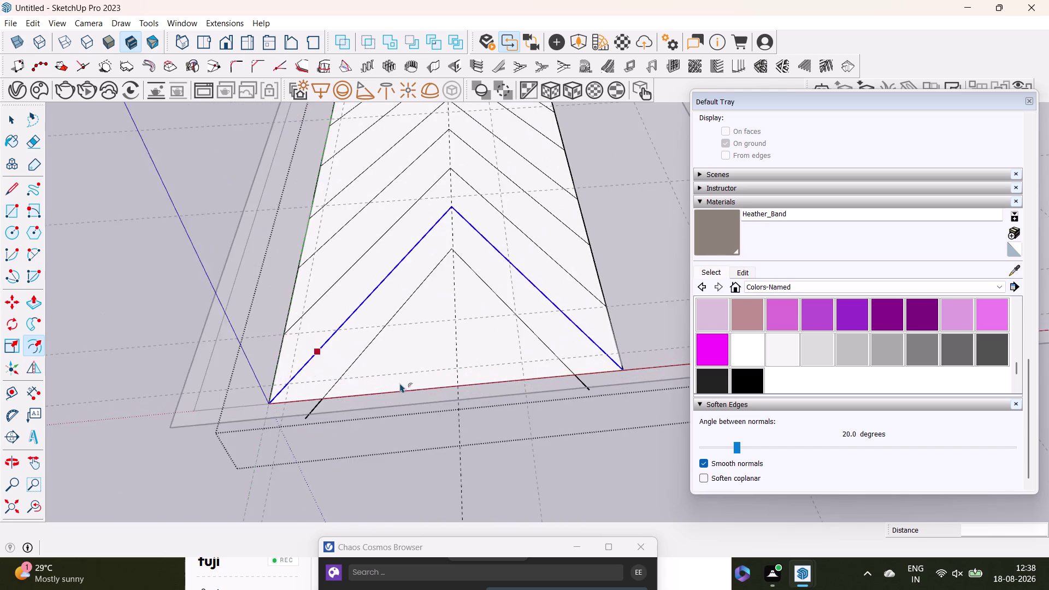
scroll(up, 3)
middle_drag(408, 351, 362, 350)
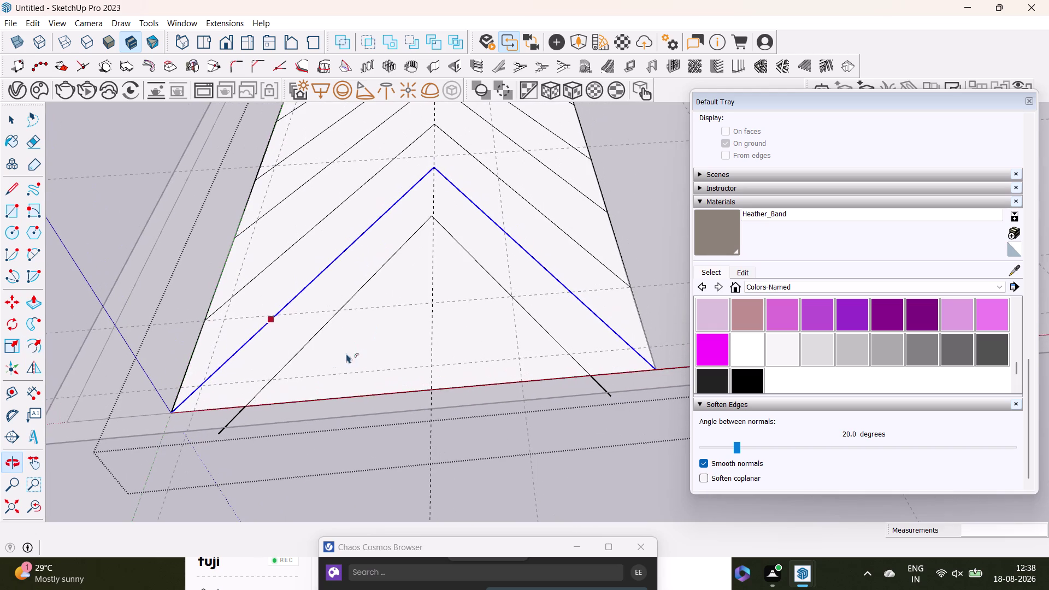
key(space)
Offset another chevron below the new bottom chevron.
click(307, 344)
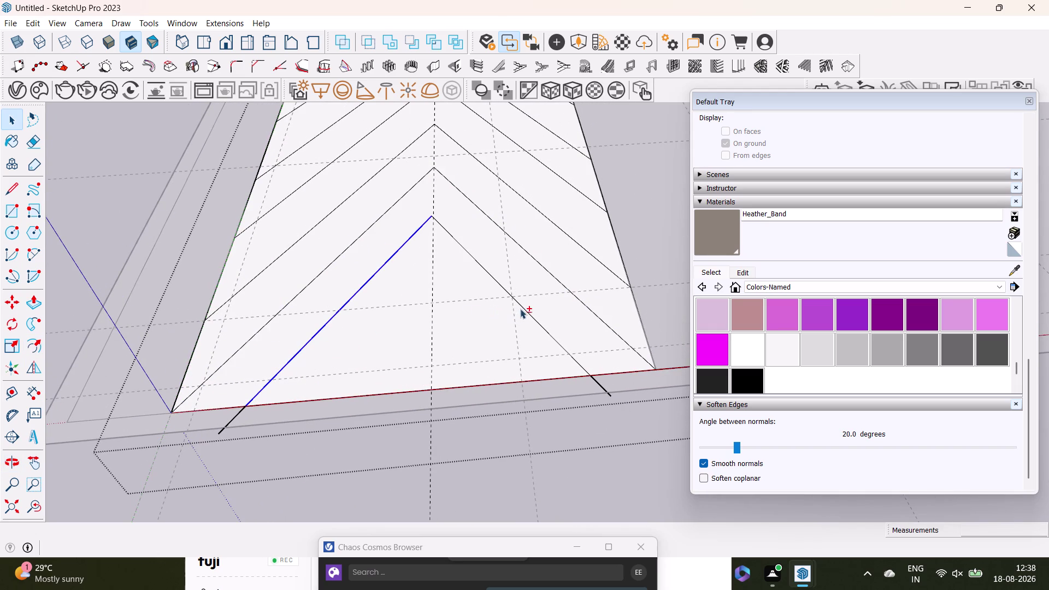
click(519, 309)
key(m)
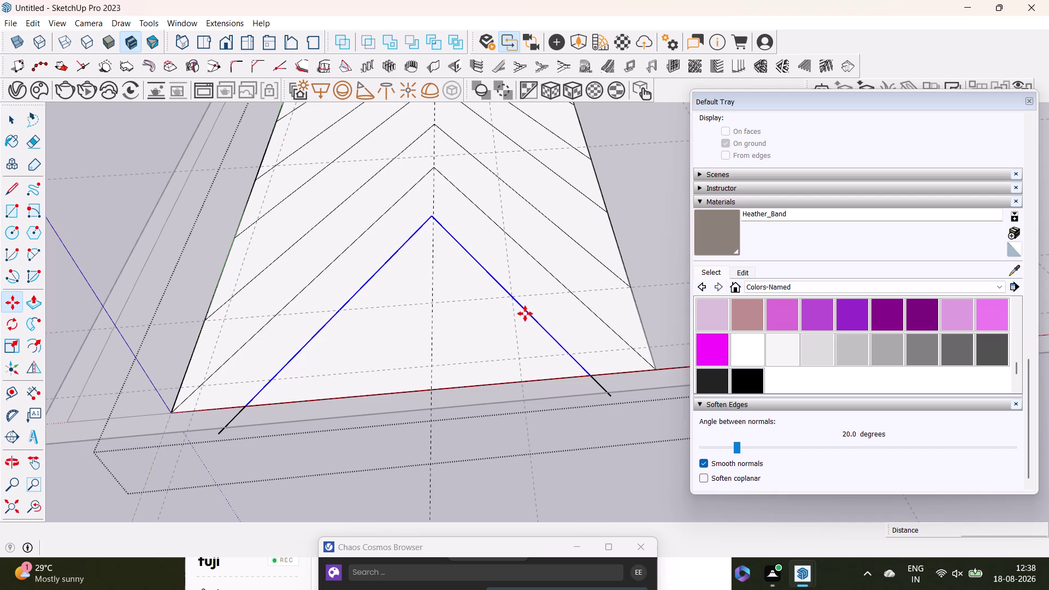
click(35, 347)
click(588, 372)
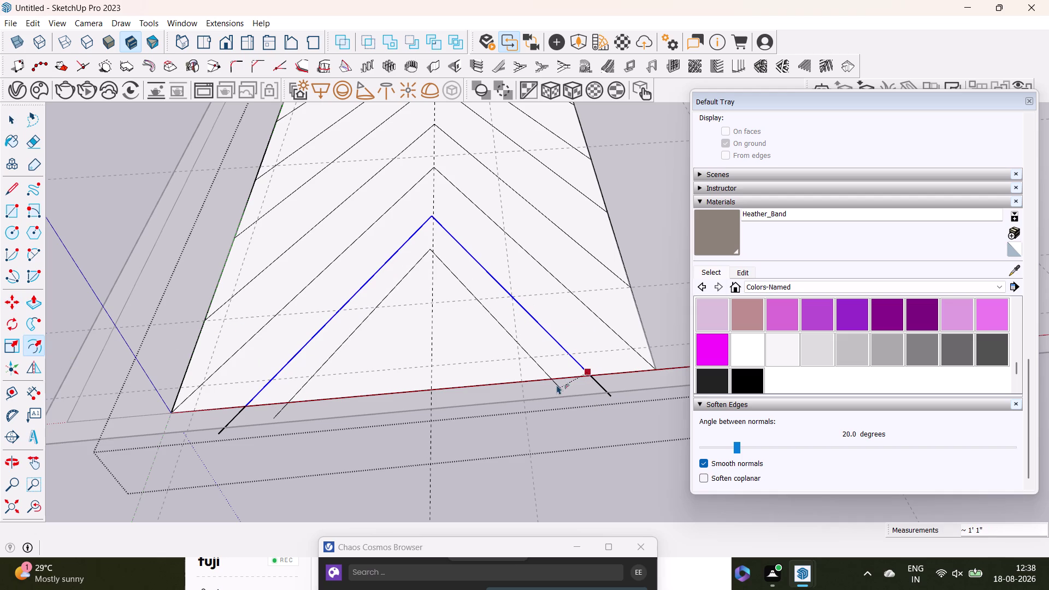
click(566, 411)
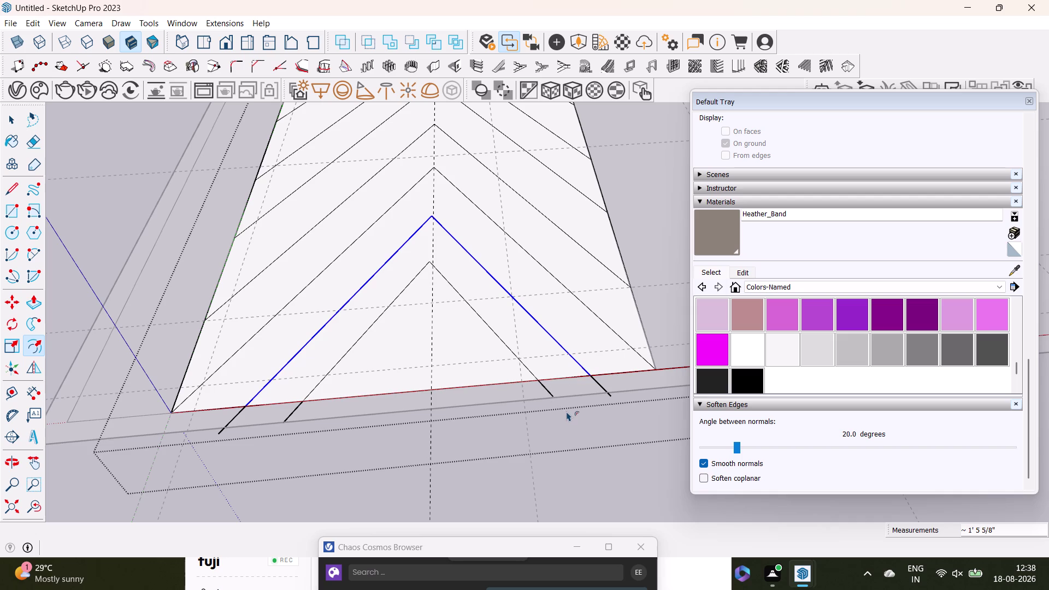
key(space)
Delete the first two stray line ends past the strip's edge.
scroll(down, 3)
scroll(up, 3)
click(269, 402)
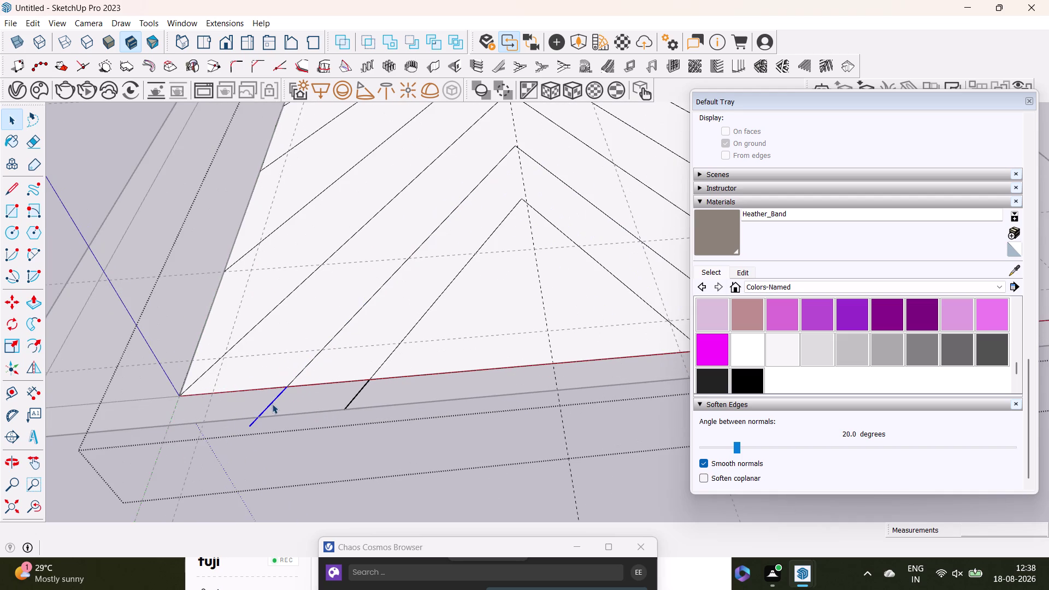
key(Delete)
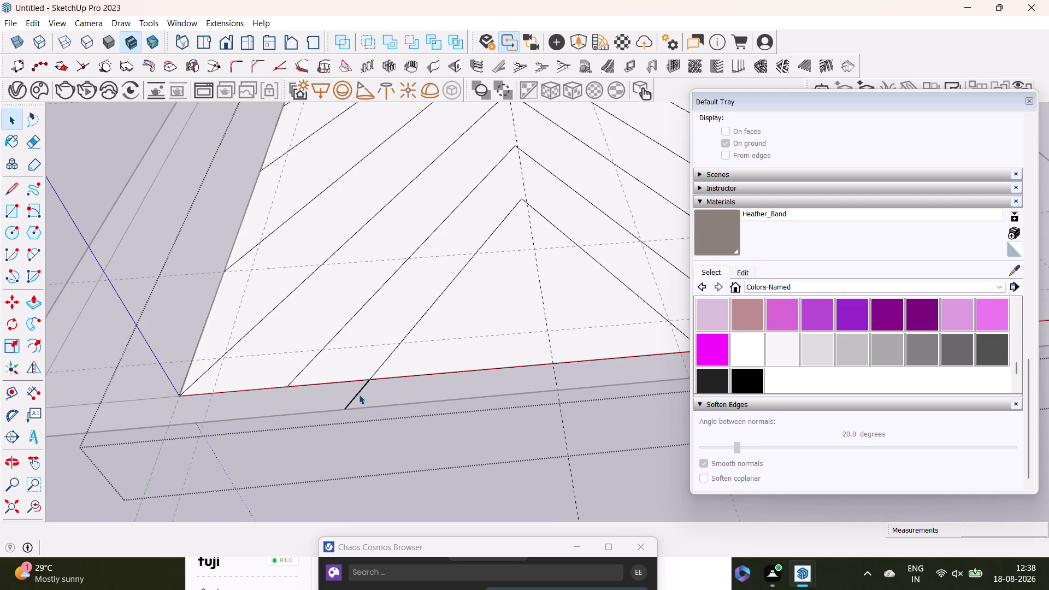
click(357, 395)
key(Delete)
Delete the last two stray line ends further along the bottom edge.
scroll(down, 3)
middle_drag(423, 375, 258, 346)
scroll(up, 3)
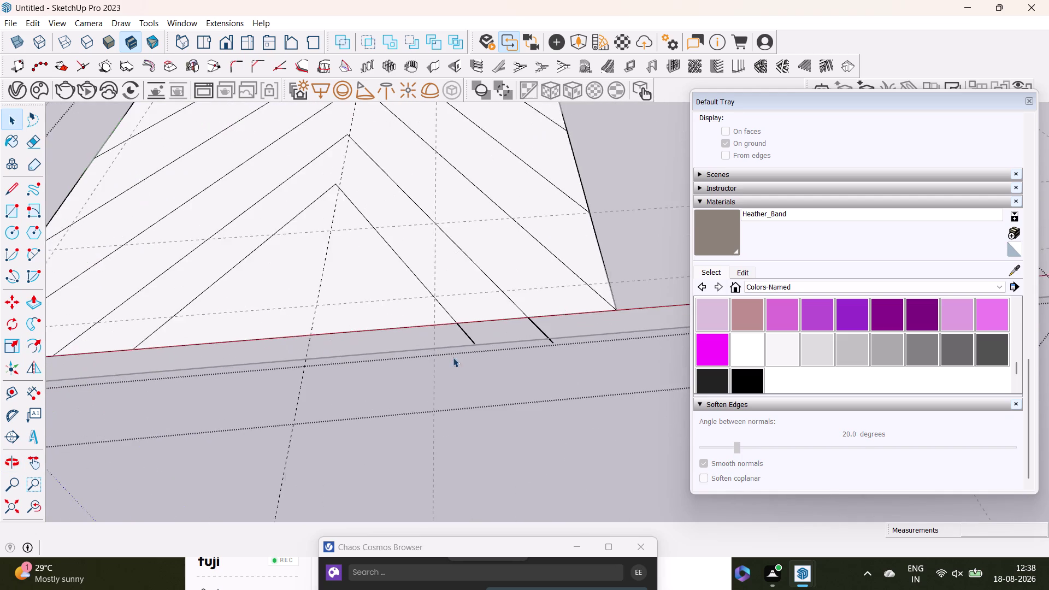
scroll(up, 3)
click(474, 331)
key(Delete)
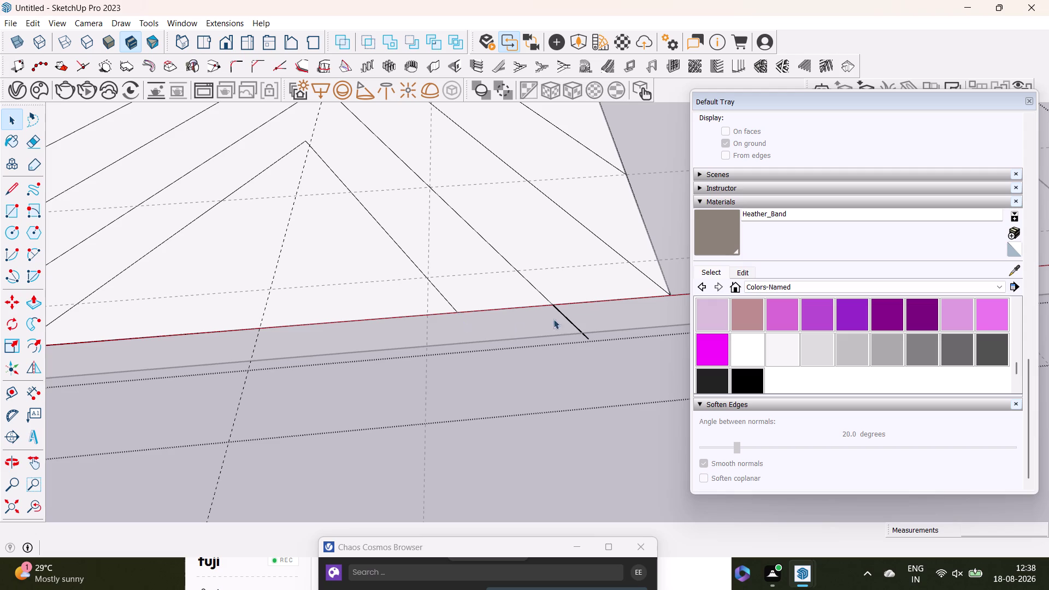
click(570, 321)
key(Delete)
scroll(down, 3)
middle_drag(364, 272, 480, 401)
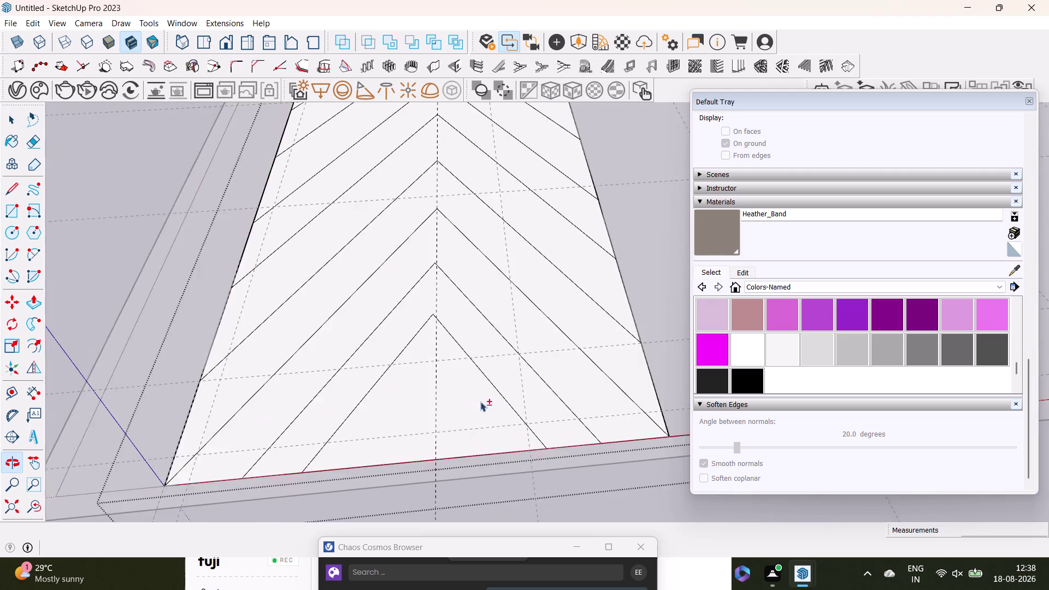
scroll(down, 3)
middle_drag(448, 262, 444, 427)
scroll(down, 3)
middle_drag(443, 351, 425, 470)
scroll(up, 3)
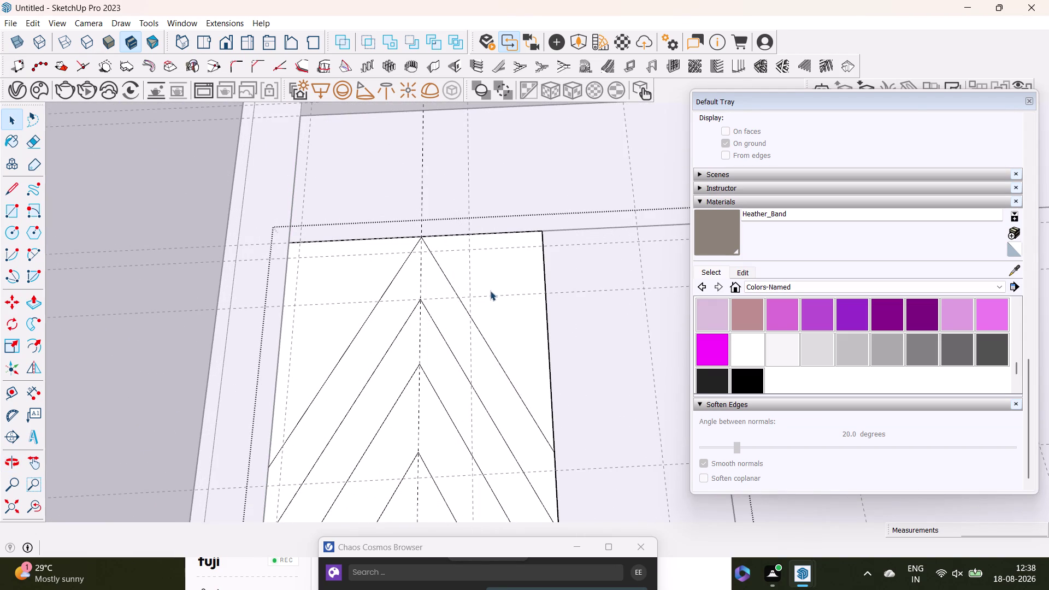
click(440, 300)
middle_drag(443, 302, 428, 159)
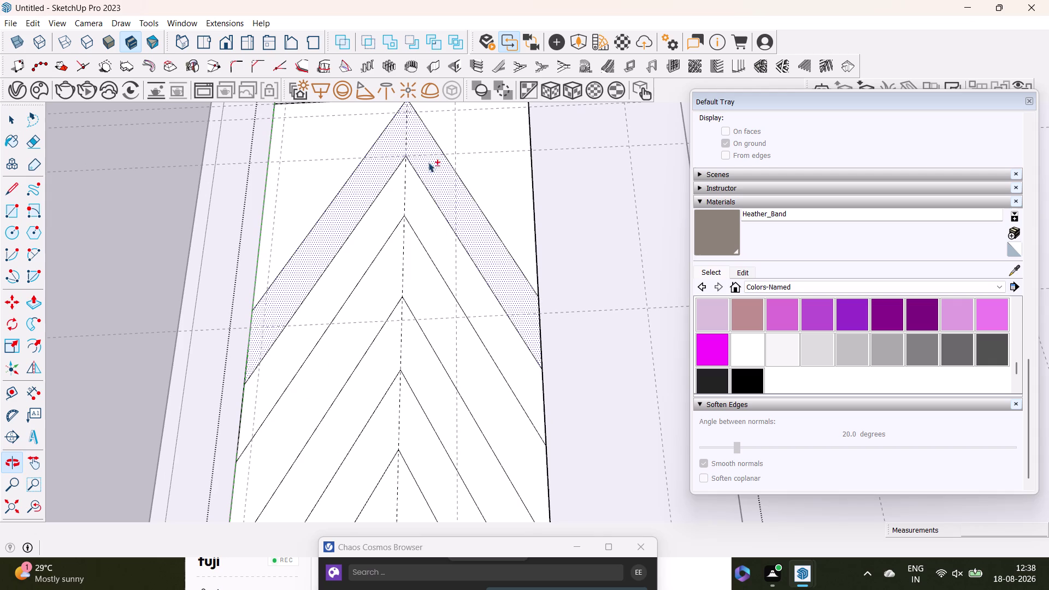
click(429, 280)
scroll(down, 3)
middle_drag(434, 303, 412, 103)
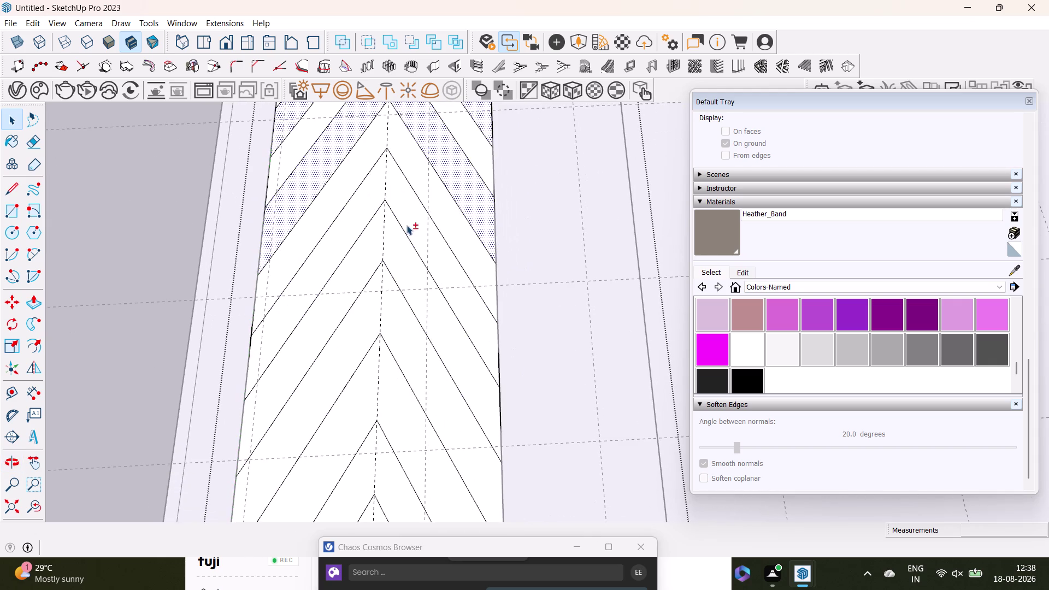
click(404, 264)
scroll(down, 3)
middle_drag(418, 262, 410, 166)
click(404, 306)
scroll(down, 3)
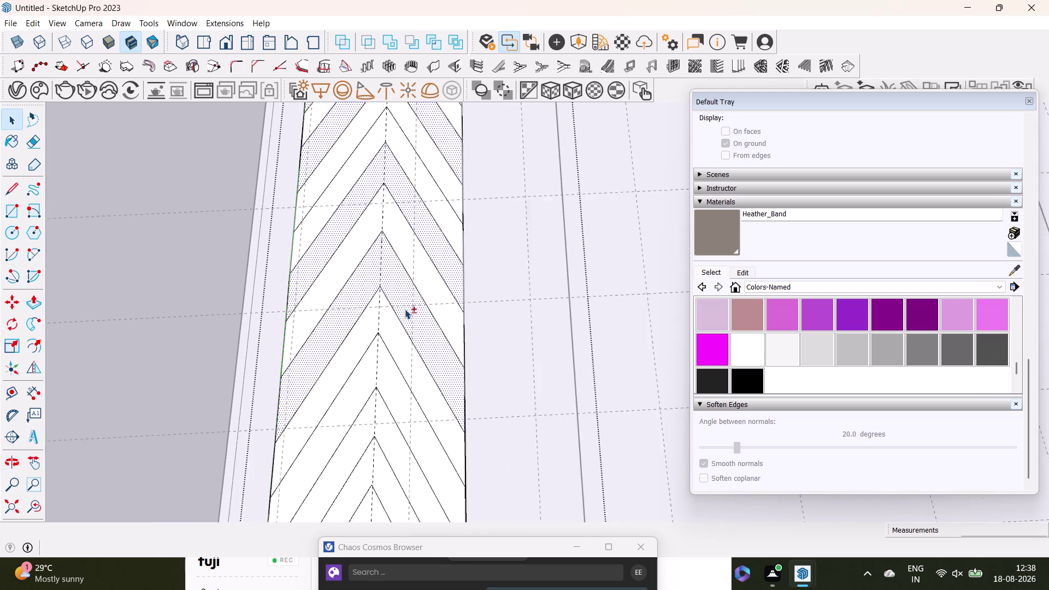
middle_drag(404, 309, 389, 133)
middle_drag(375, 179, 374, 244)
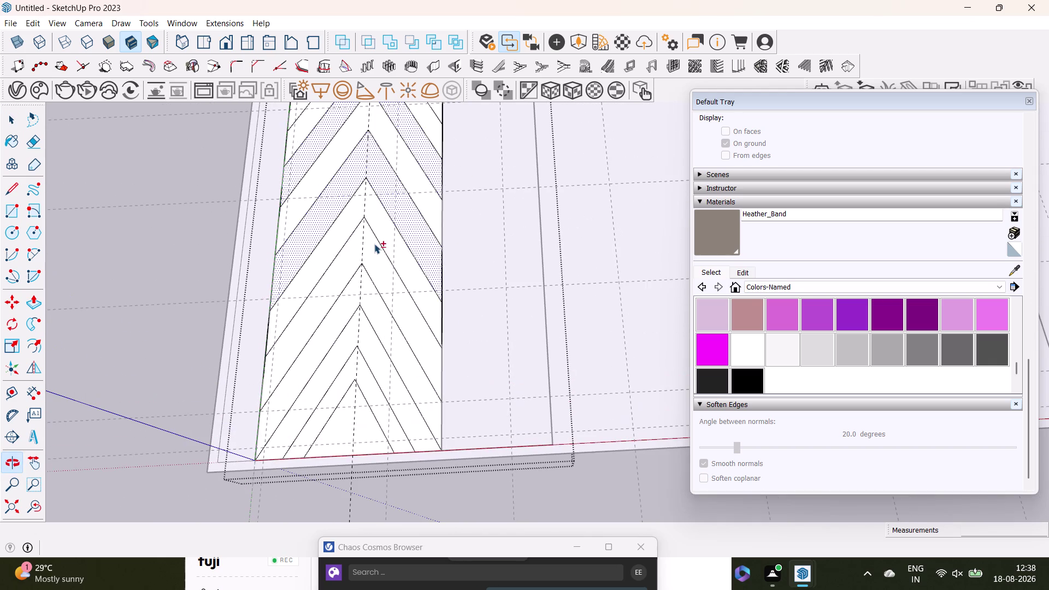
click(373, 250)
click(370, 355)
click(358, 417)
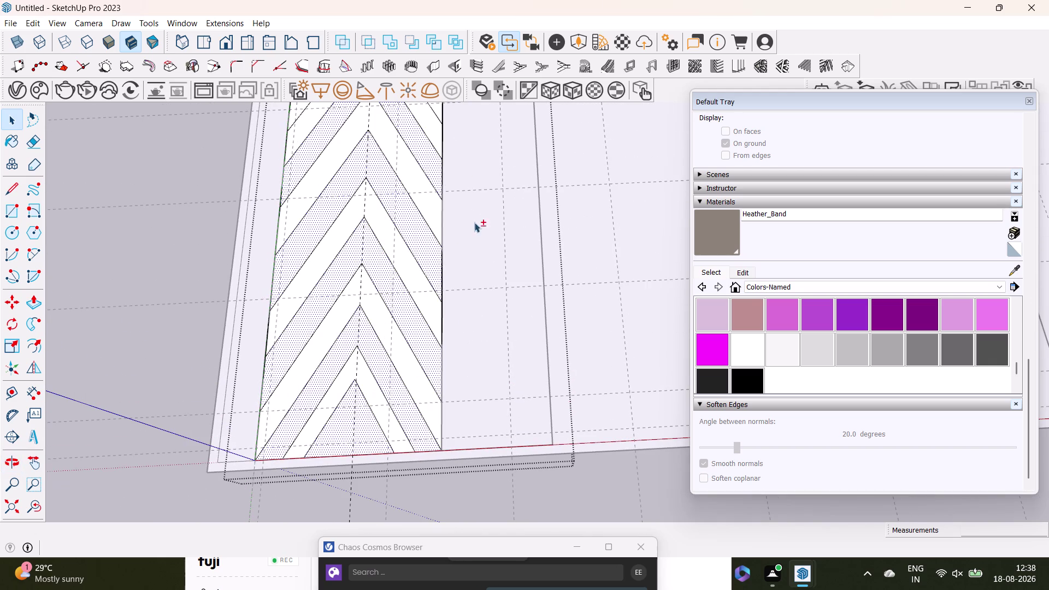
scroll(up, 3)
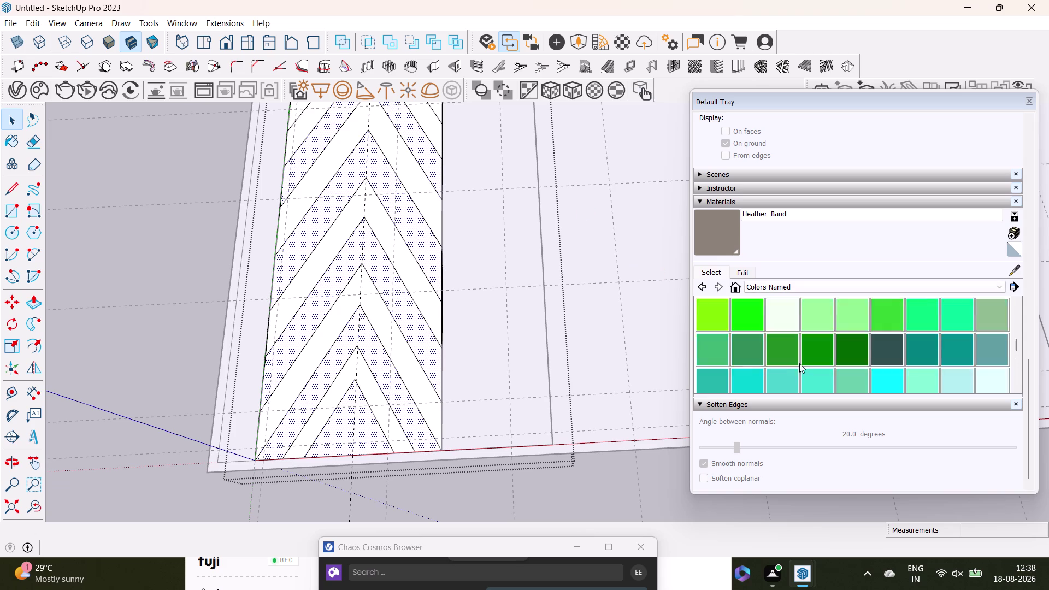
scroll(up, 3)
click(754, 352)
click(373, 256)
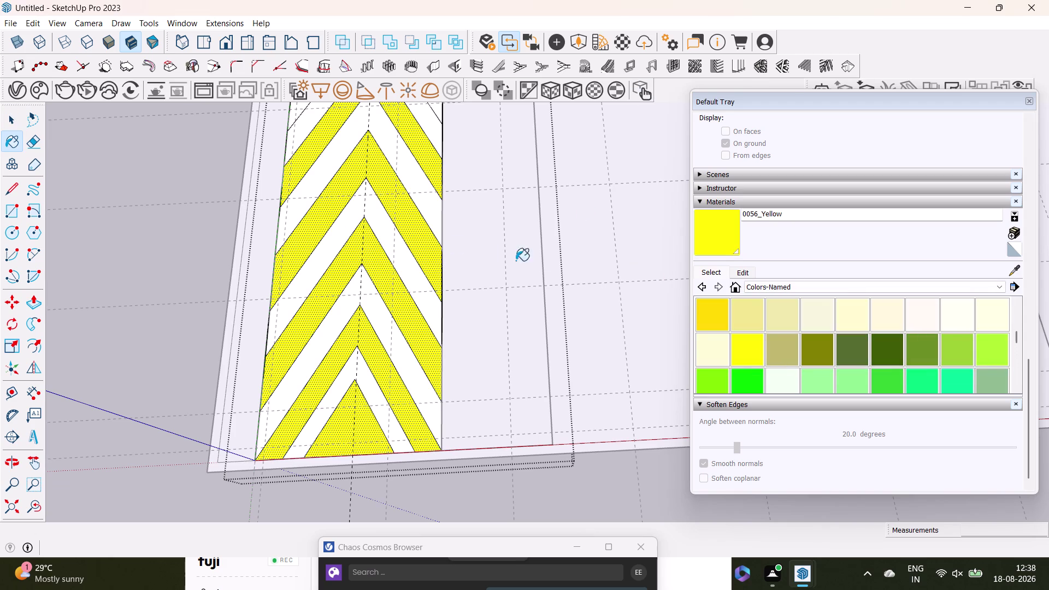
key(space)
click(415, 275)
click(380, 325)
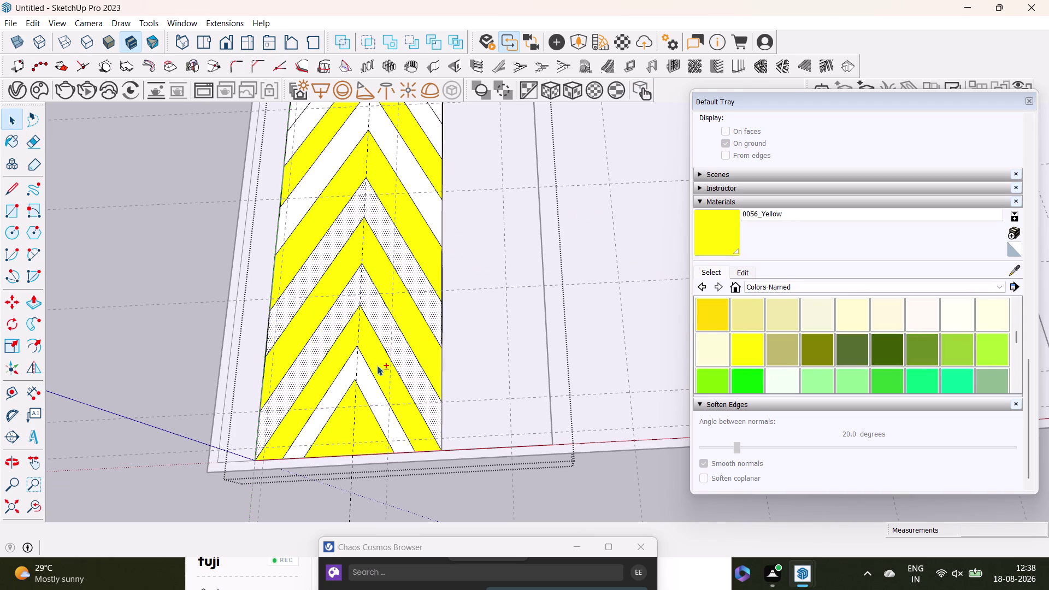
click(367, 392)
scroll(down, 3)
middle_drag(396, 196, 389, 336)
click(373, 277)
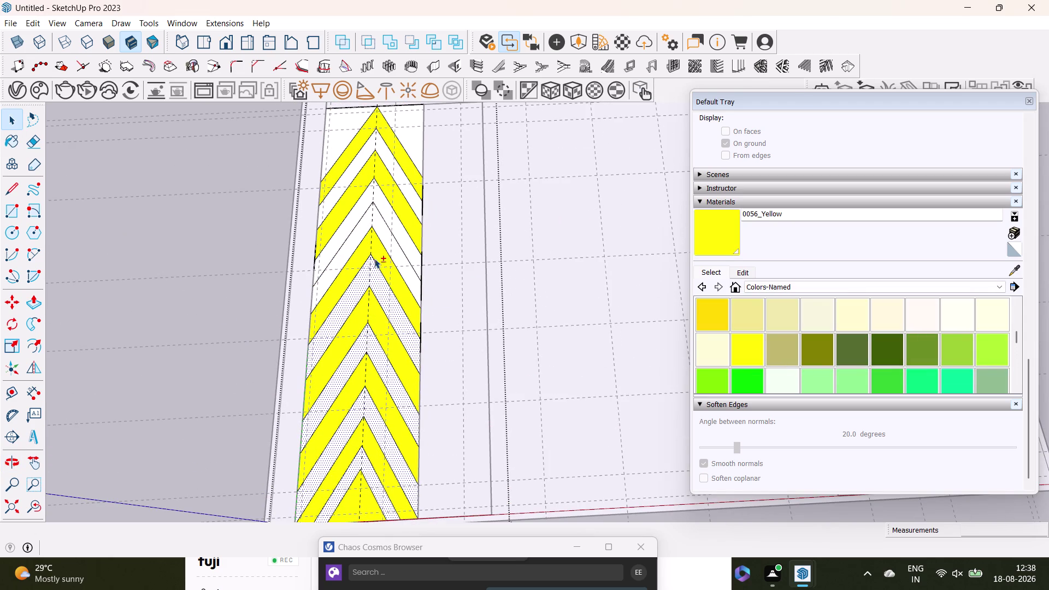
click(389, 235)
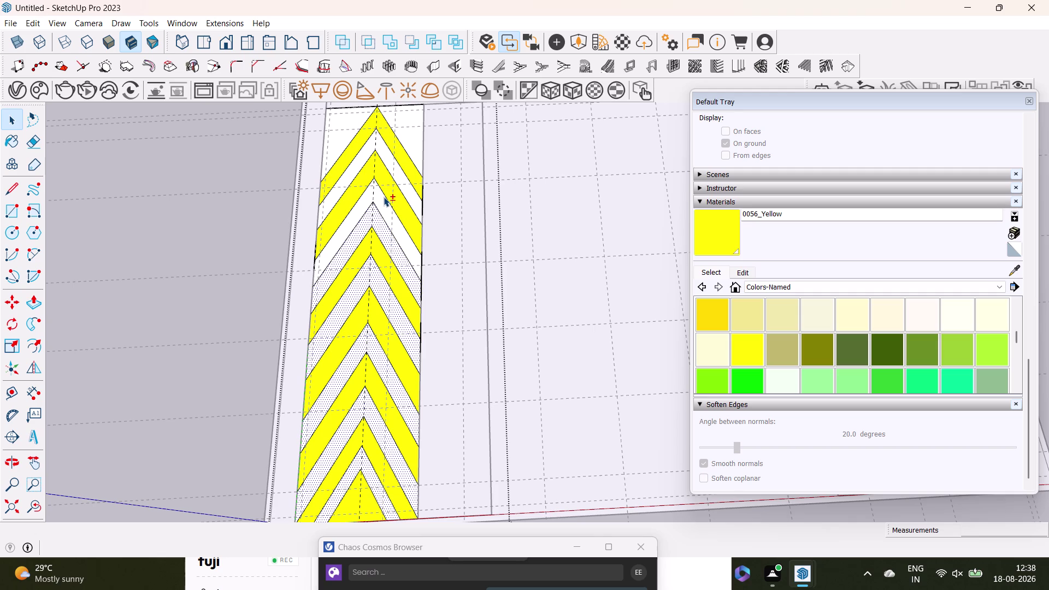
key(ctrl+z)
key(ctrl+z)
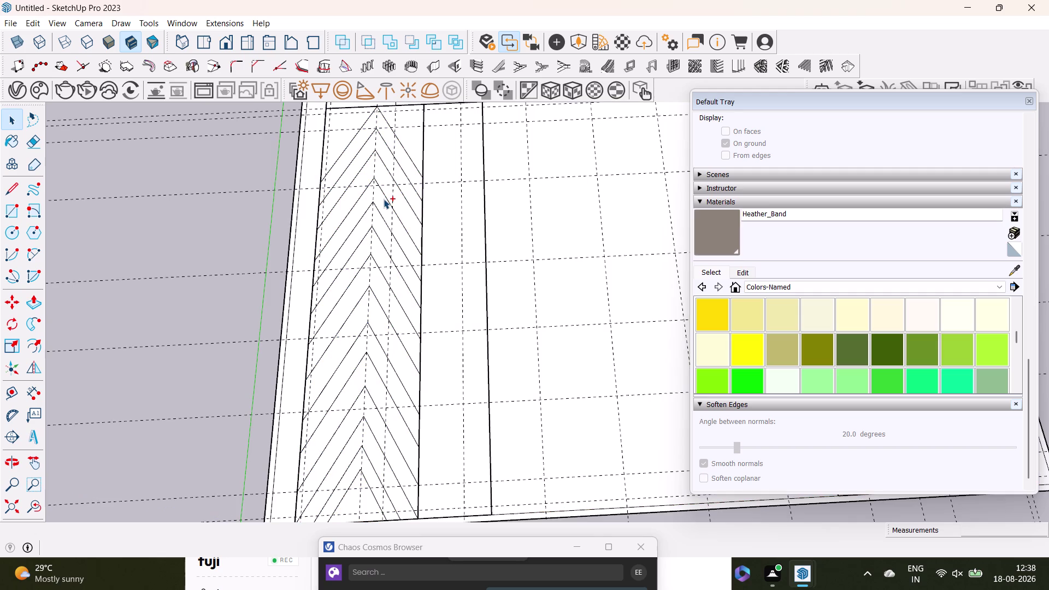
Open the chevron strip group for editing from its pointed end.
middle_drag(390, 159, 396, 298)
scroll(up, 3)
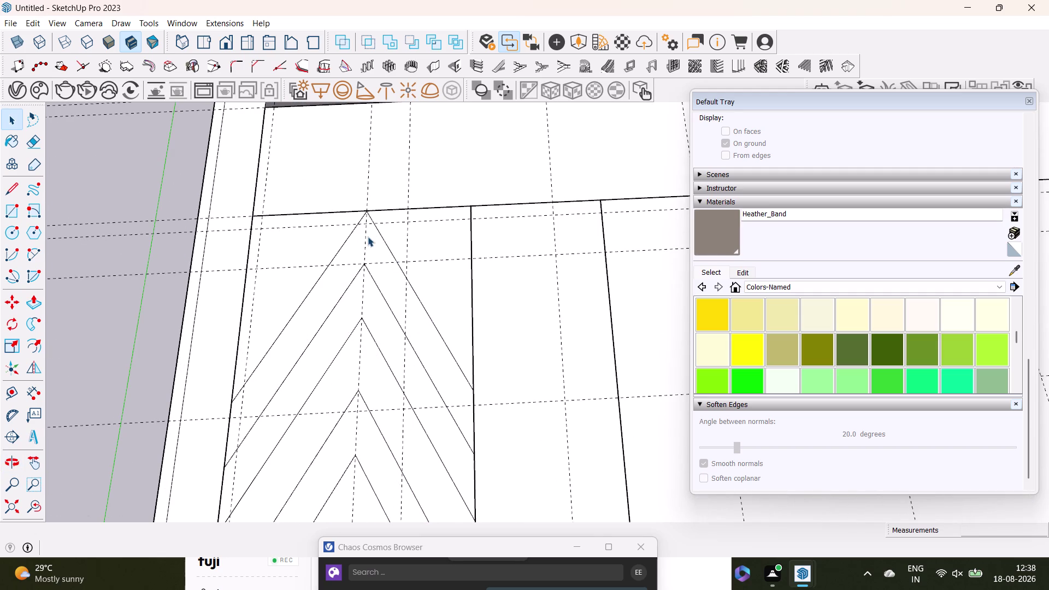
click(367, 236)
scroll(down, 3)
double_click(369, 257)
Select the first alternating chevron bands near the strip's pointed end.
click(382, 276)
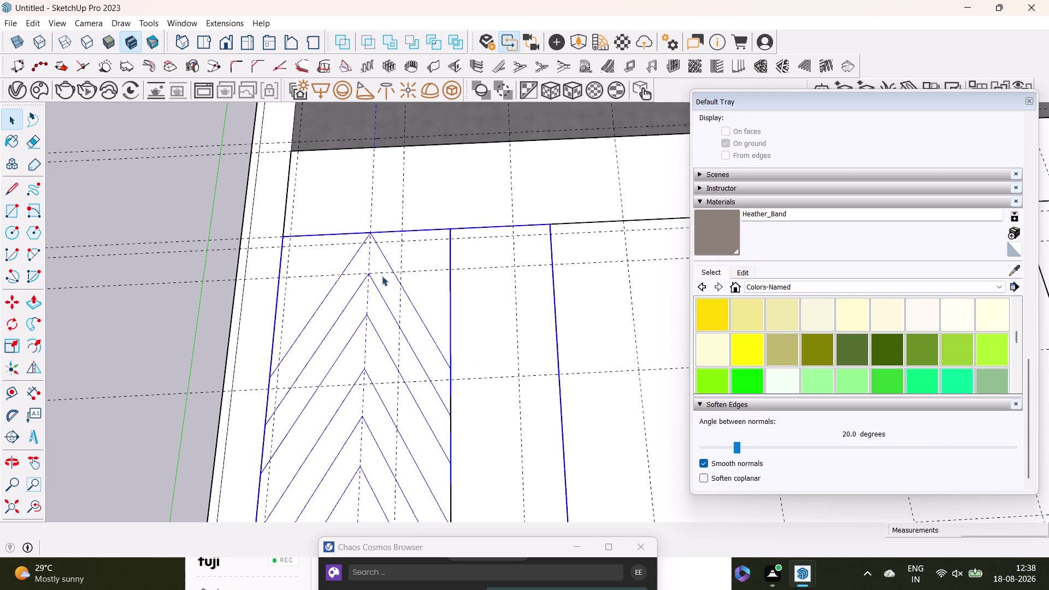
click(402, 311)
click(403, 311)
click(383, 277)
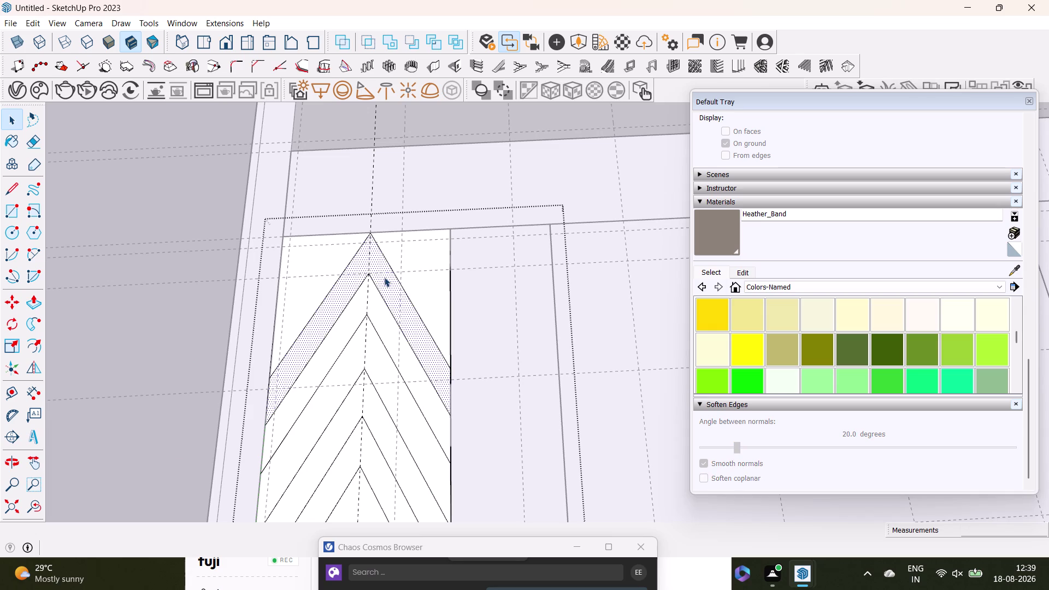
scroll(down, 3)
middle_drag(399, 302, 390, 218)
click(367, 262)
Add the remaining alternate bands down to the strip's bottom end to the selection.
middle_drag(380, 327, 377, 269)
click(356, 265)
click(371, 279)
click(356, 347)
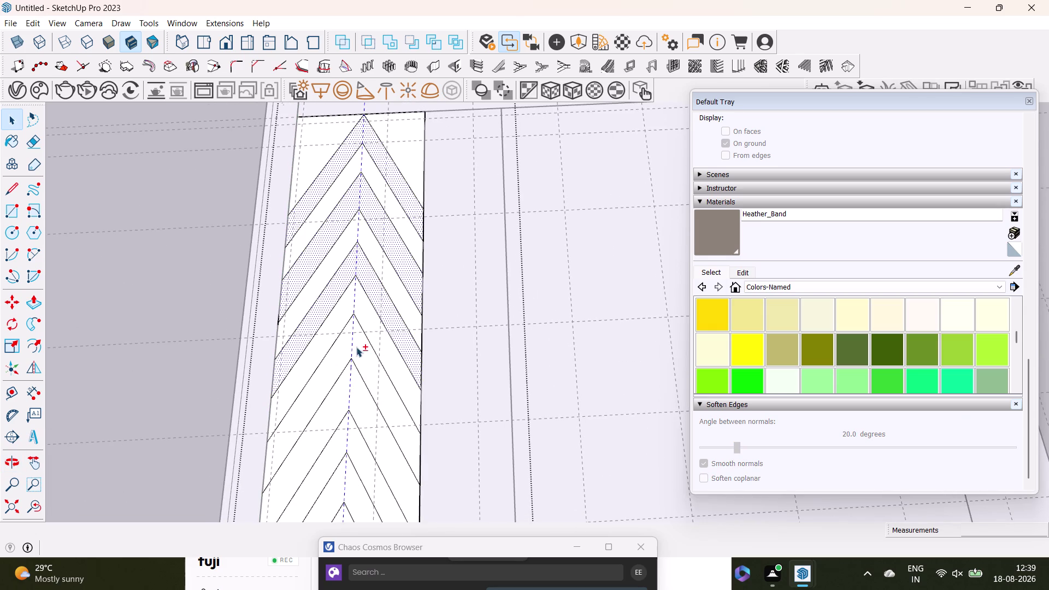
middle_drag(360, 351, 364, 197)
click(364, 285)
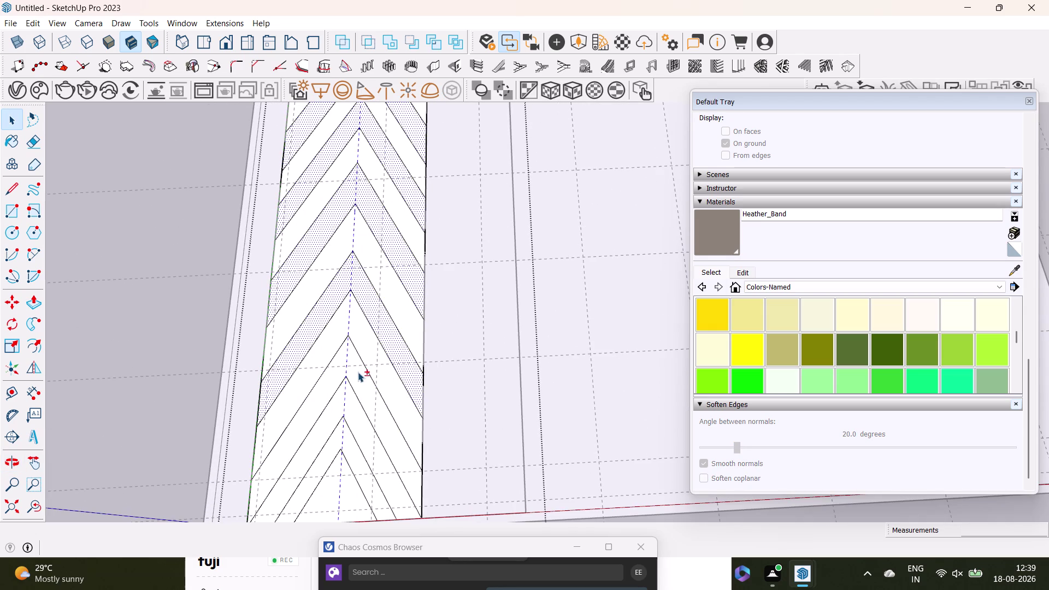
click(357, 372)
middle_drag(361, 379, 362, 262)
click(351, 327)
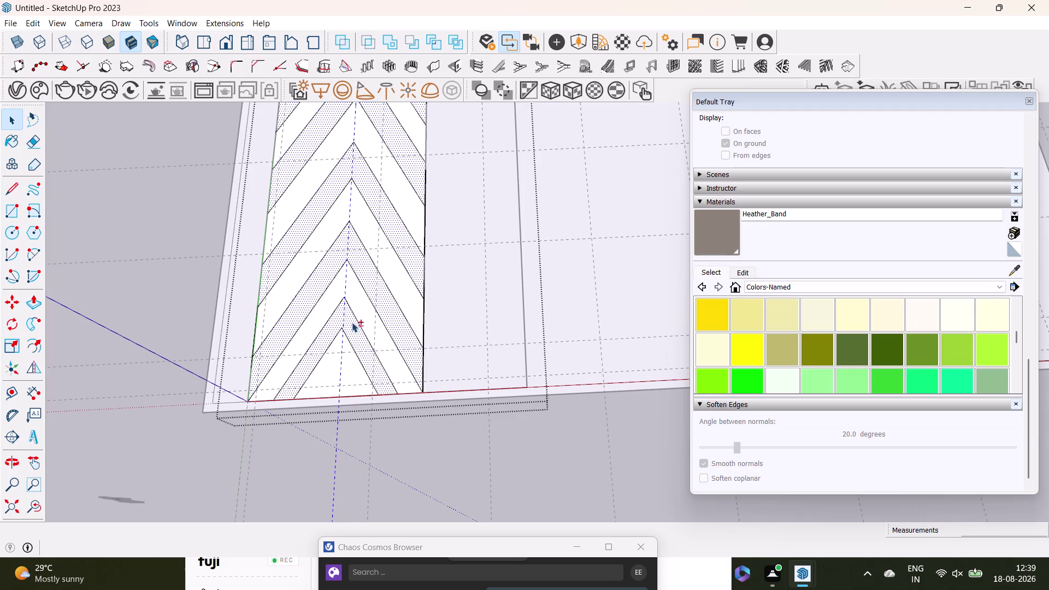
scroll(down, 3)
middle_drag(372, 275, 367, 442)
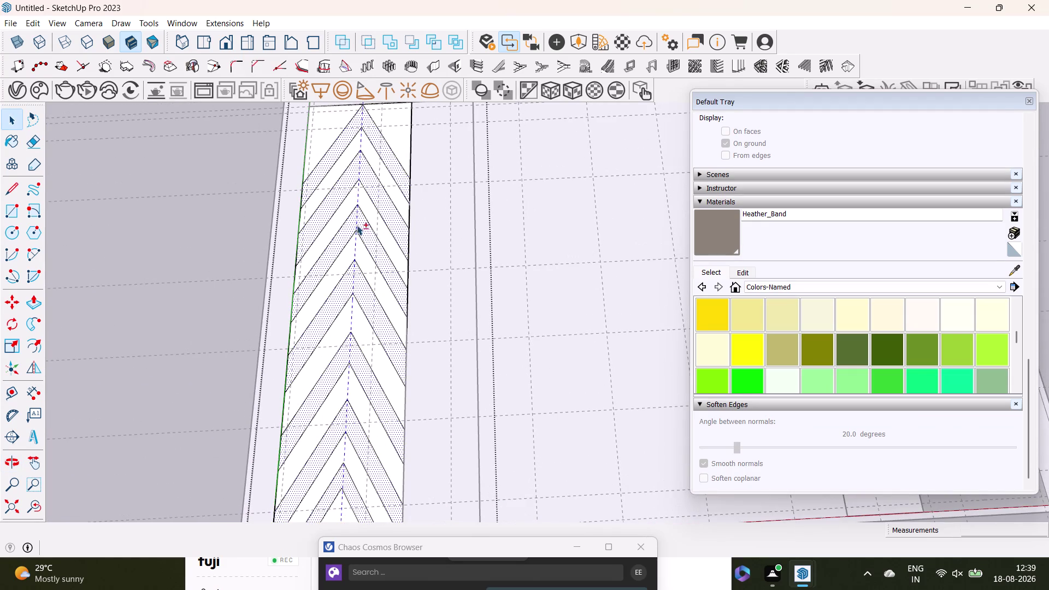
middle_drag(356, 225, 357, 288)
click(706, 314)
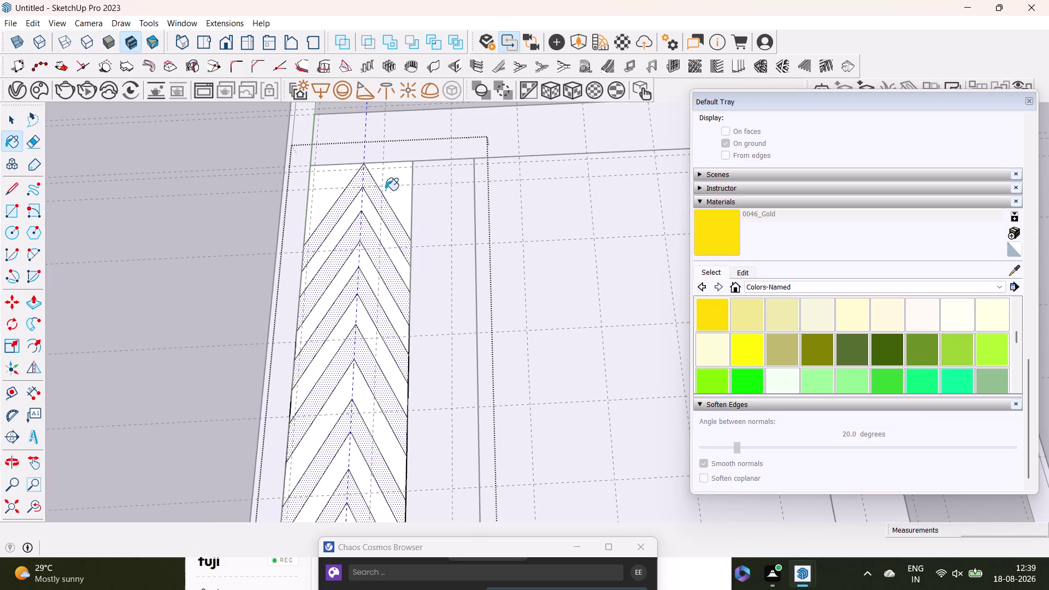
Paint the selected bands 0046_Gold and begin selecting the white bands.
click(374, 196)
key(space)
click(388, 184)
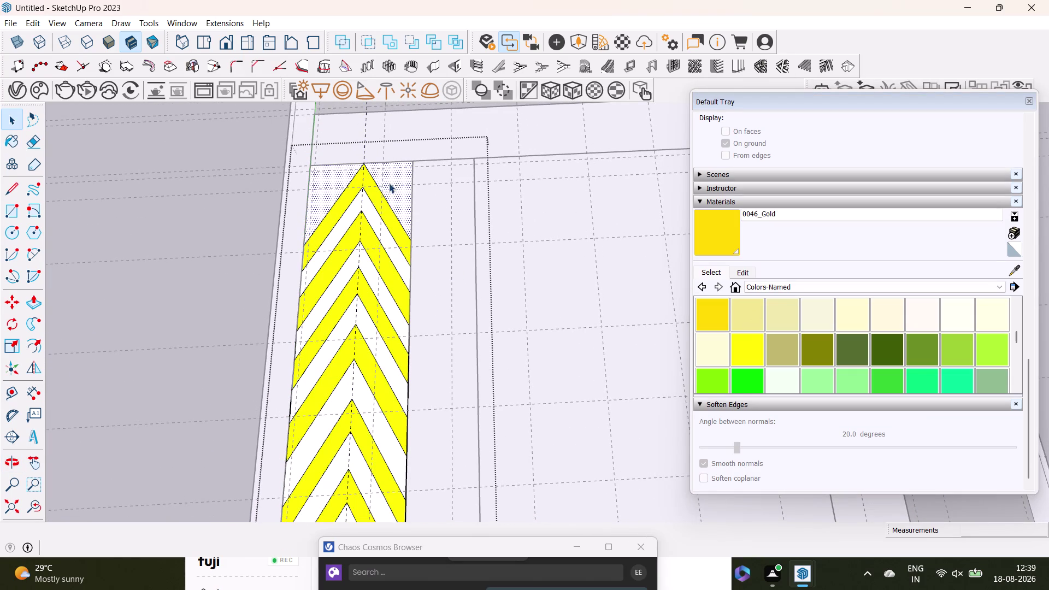
click(374, 210)
click(377, 223)
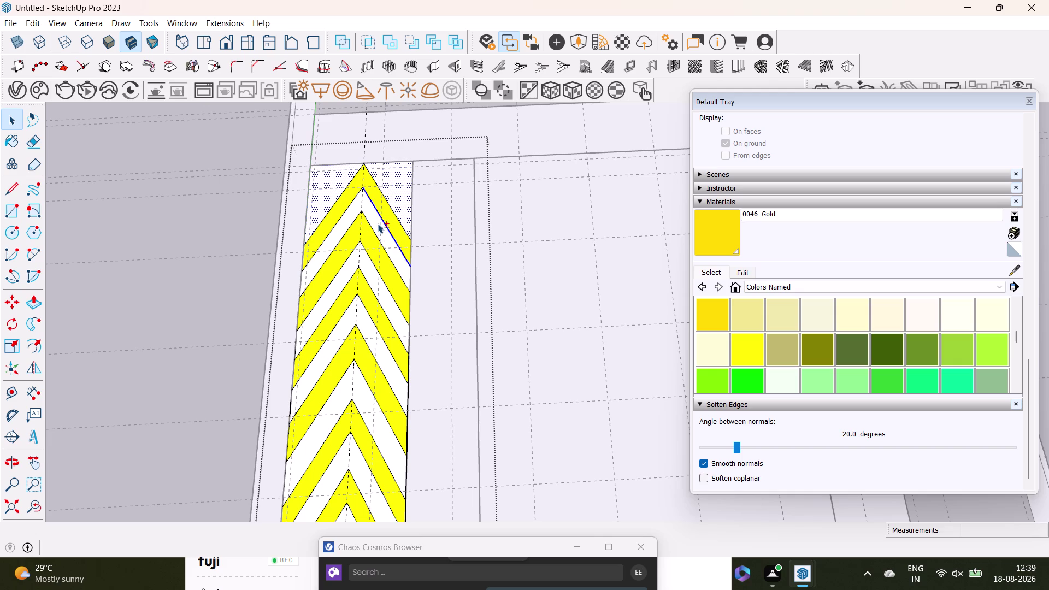
Select the remaining white bands down to the strip's bottom end.
middle_drag(385, 221, 380, 122)
click(363, 166)
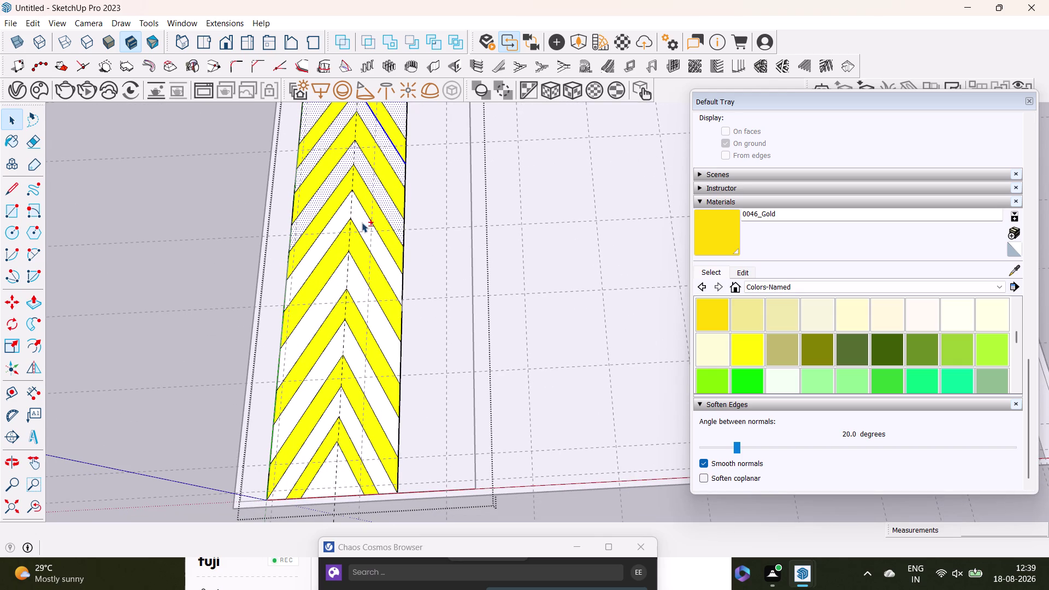
click(361, 222)
click(360, 284)
middle_drag(369, 293, 365, 205)
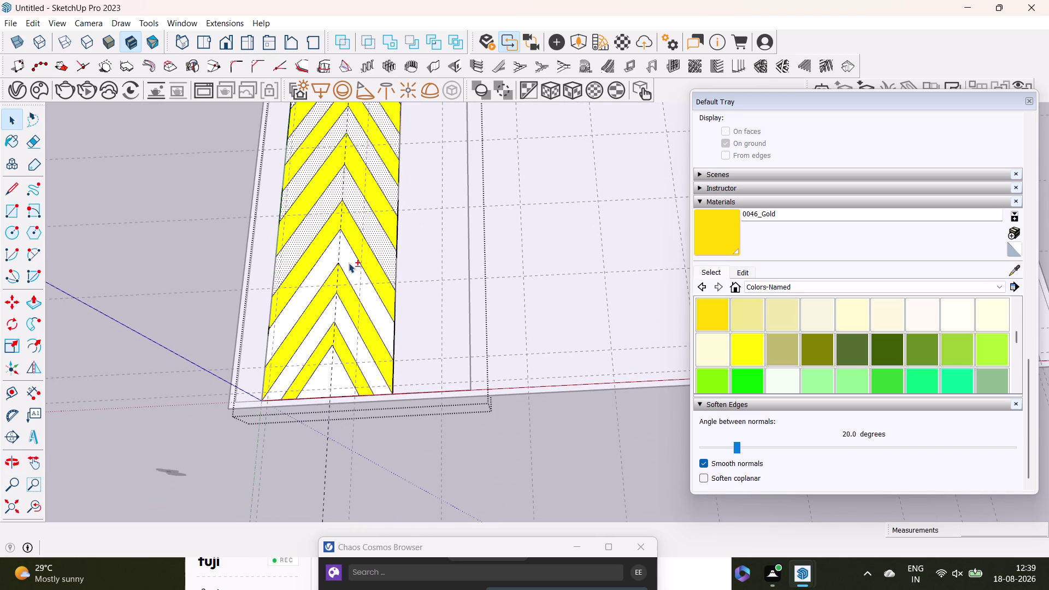
click(349, 263)
click(348, 333)
click(335, 369)
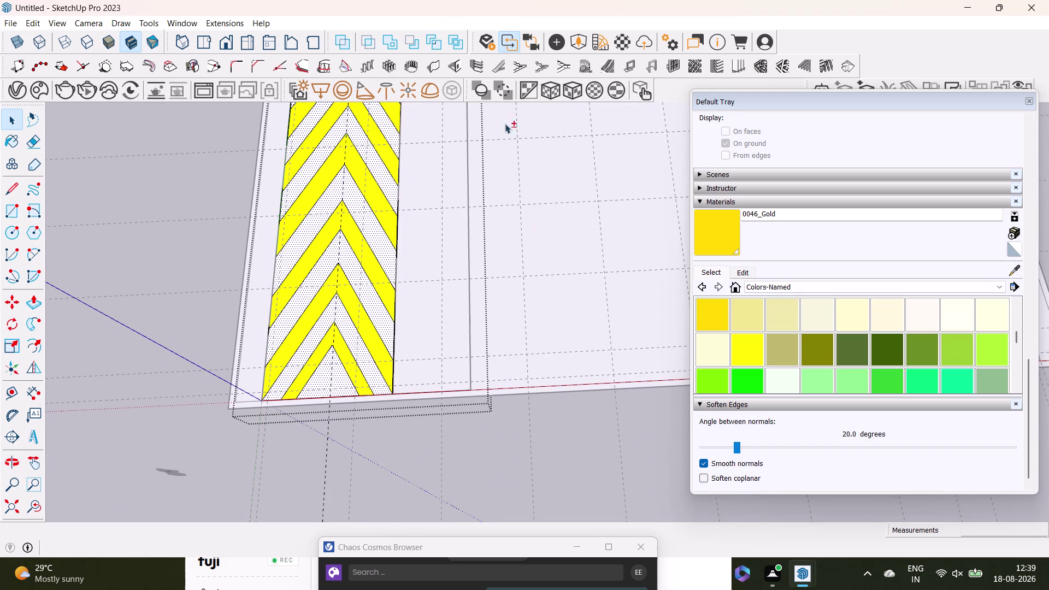
scroll(down, 3)
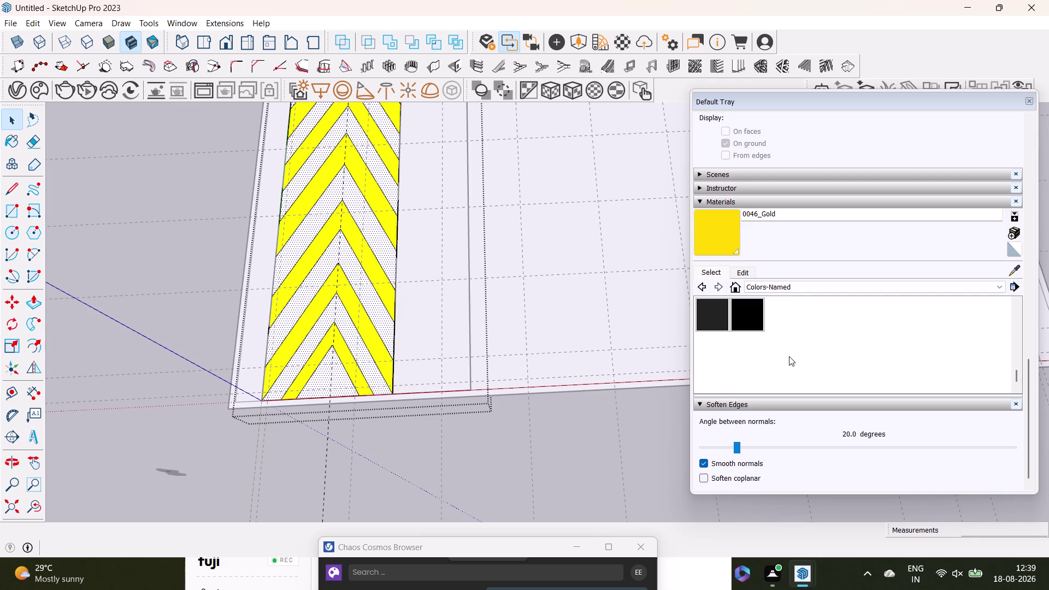
Paint the selected white bands 0137_Black, then clear the selection.
click(749, 312)
click(353, 277)
scroll(down, 3)
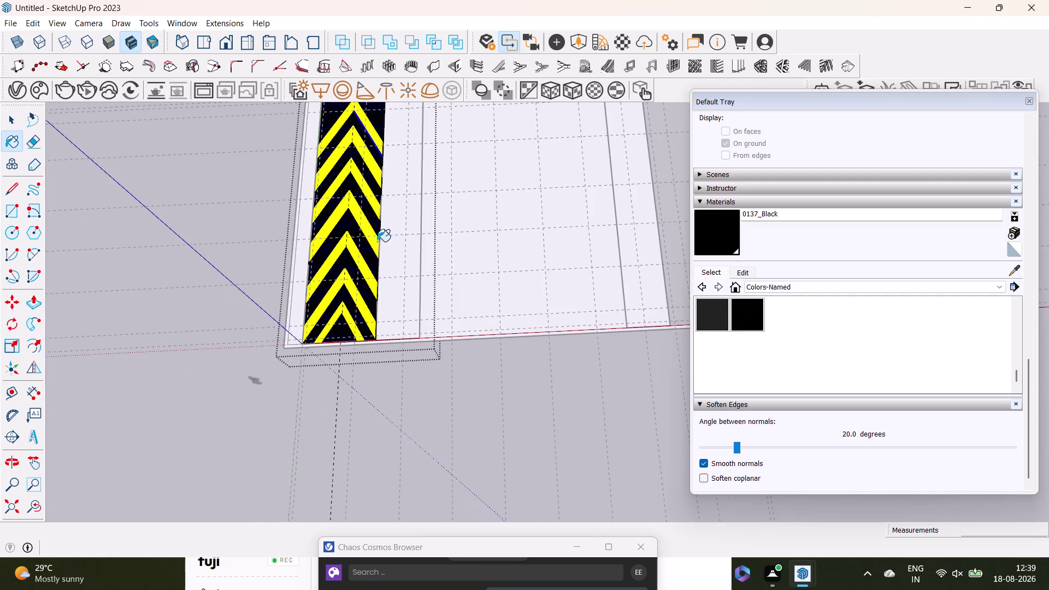
middle_drag(372, 229, 372, 401)
scroll(up, 3)
key(space)
click(185, 230)
scroll(down, 3)
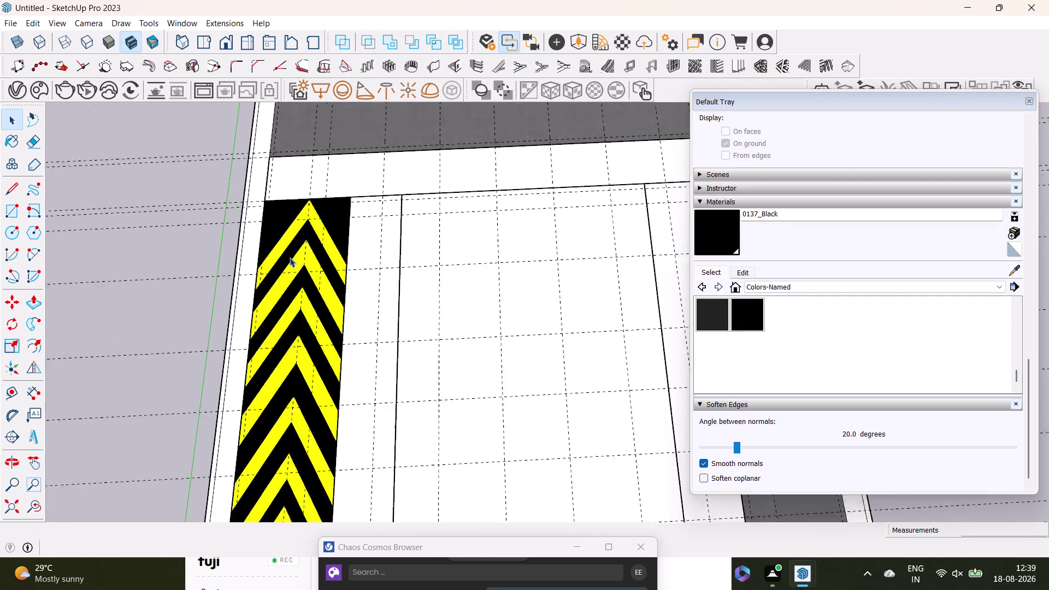
Orbit and zoom out to an angled overview of the whole floor plan.
scroll(down, 3)
middle_drag(421, 337, 629, 375)
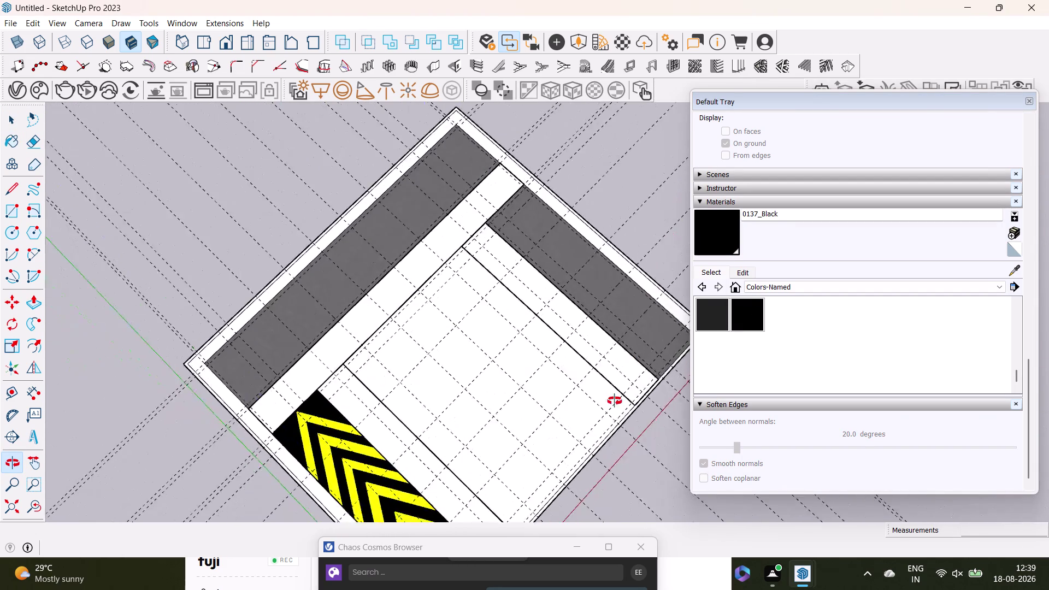
middle_drag(629, 374, 530, 112)
middle_drag(501, 280, 199, 258)
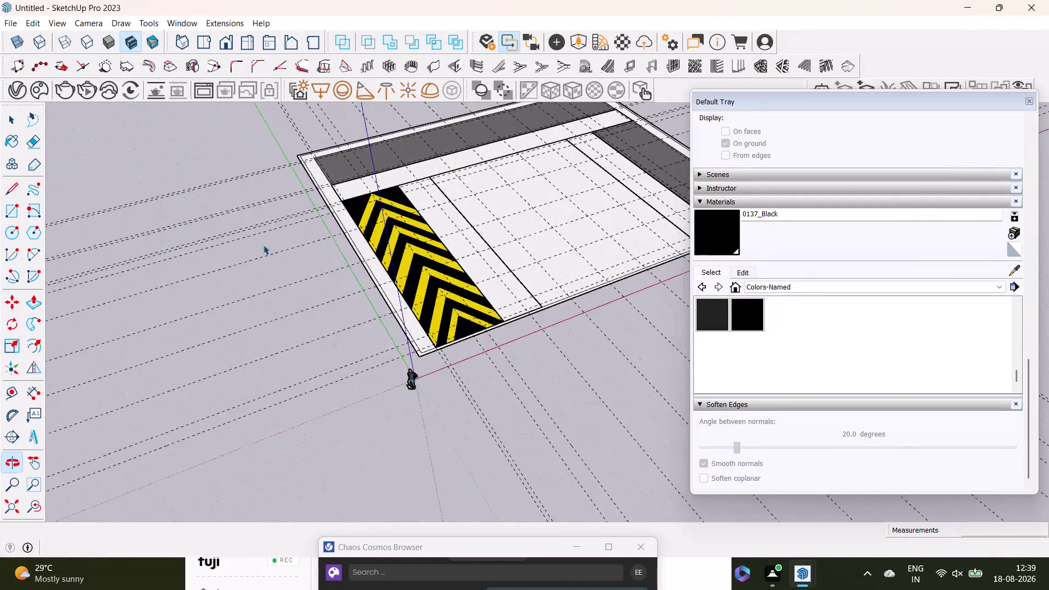
middle_drag(475, 254, 318, 283)
middle_drag(528, 223, 530, 315)
middle_drag(480, 313, 465, 461)
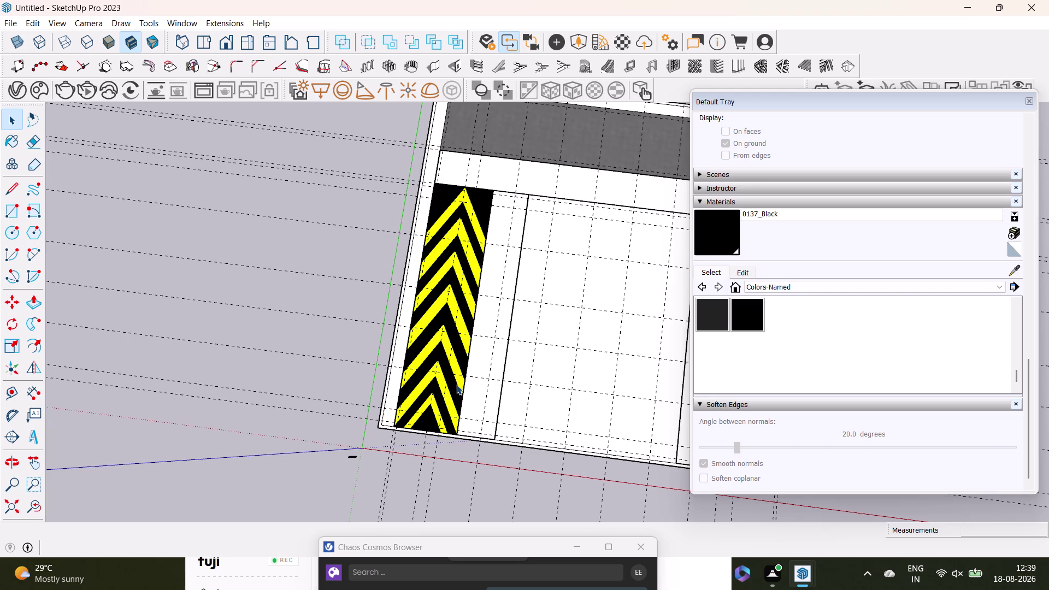
middle_drag(448, 409, 438, 310)
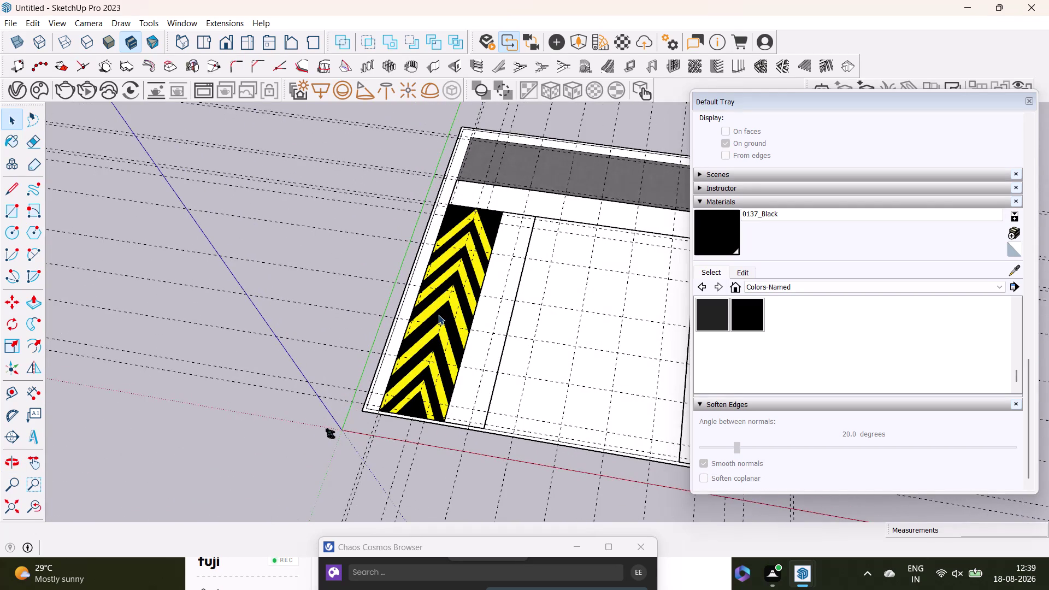
scroll(down, 3)
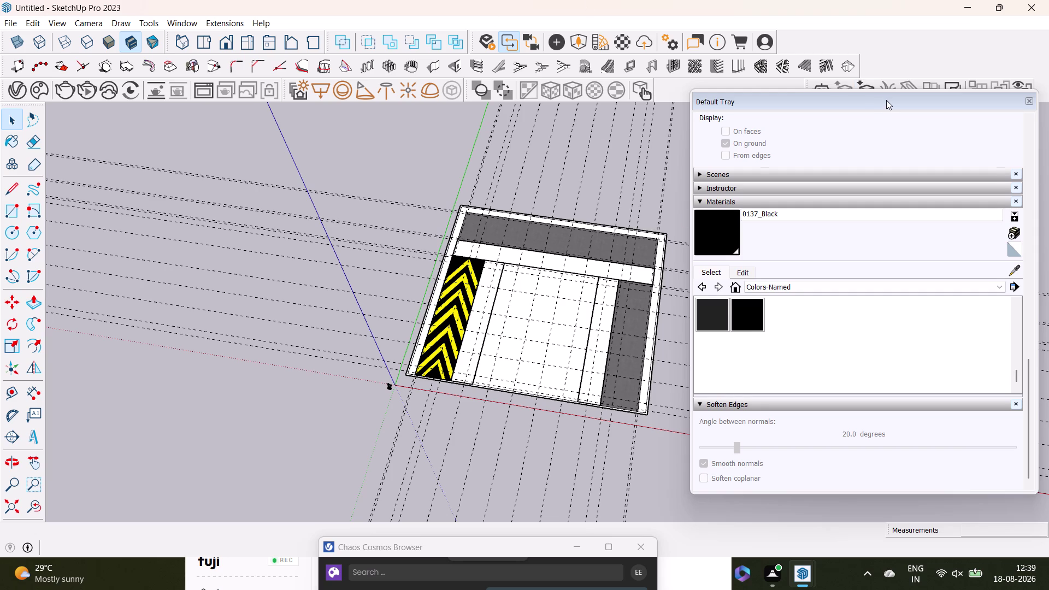
Close the Default Tray side panel and dismiss the asset browser window.
drag(886, 100, 794, 133)
click(941, 134)
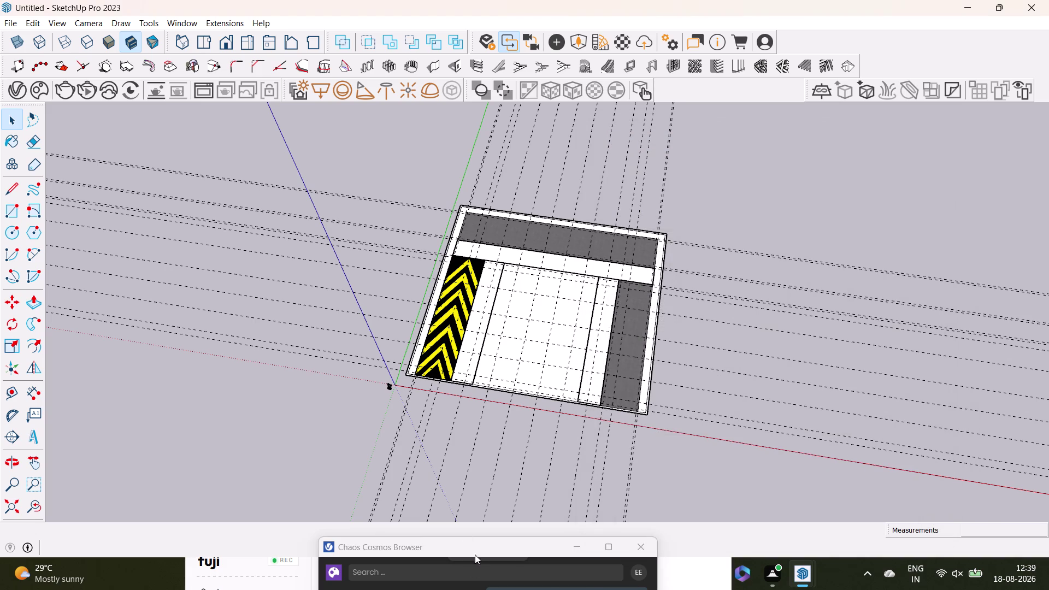
drag(476, 544, 528, 89)
click(691, 88)
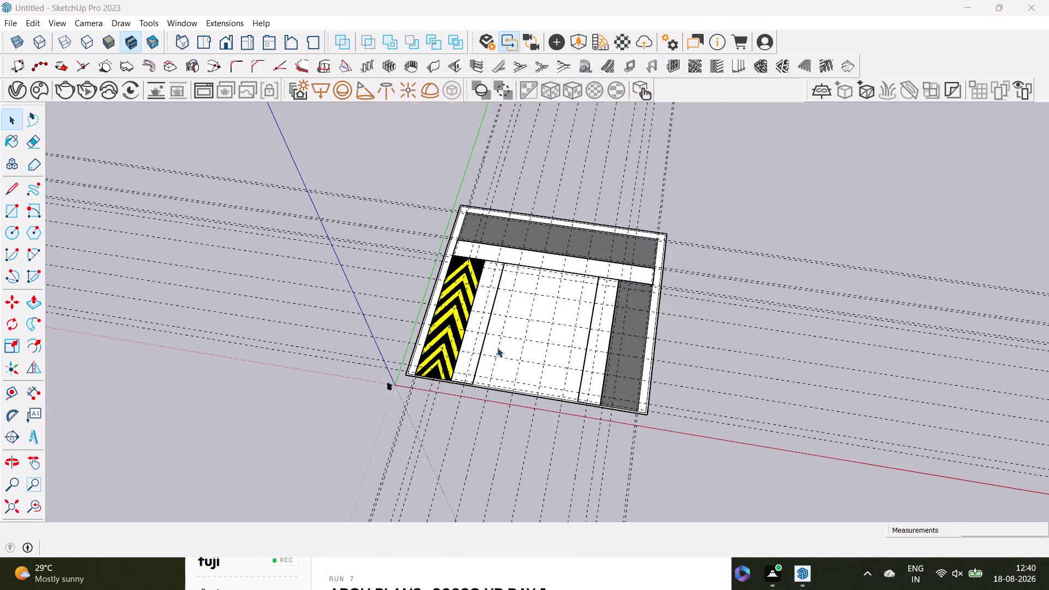